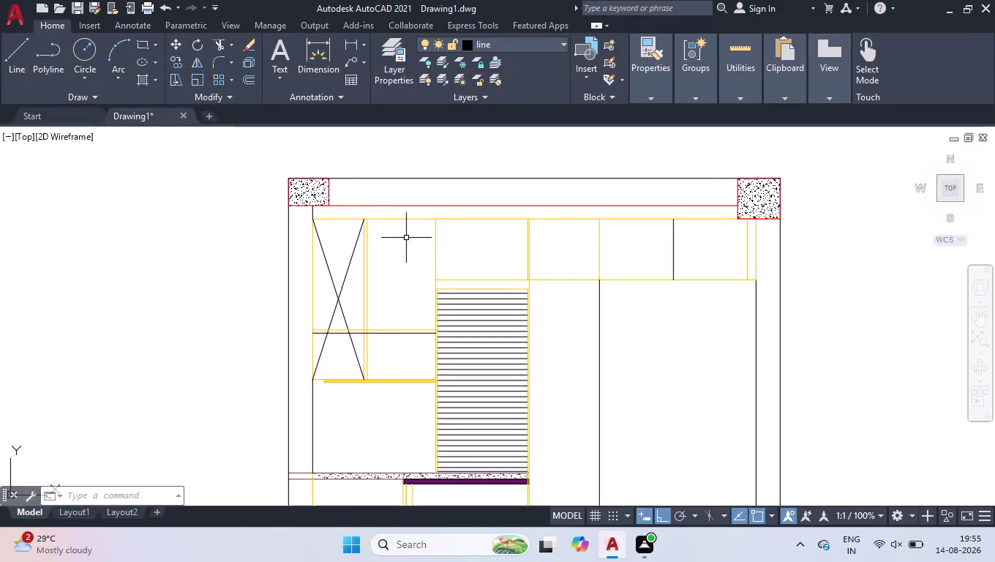
Draw the first diagonal from the bay's top-left corner to its bottom-right corner.
scroll(down, 3)
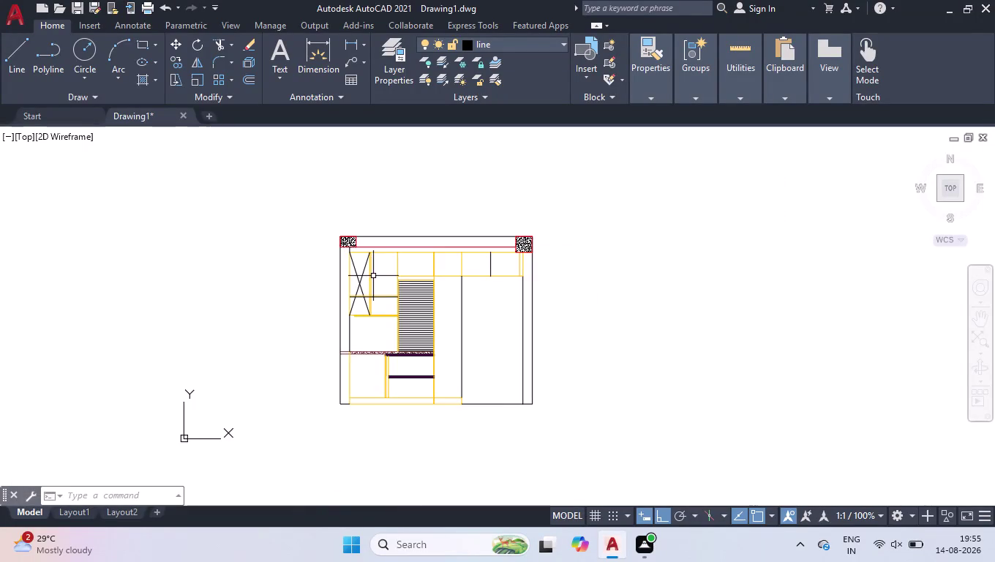
scroll(up, 3)
scroll(up, 3)
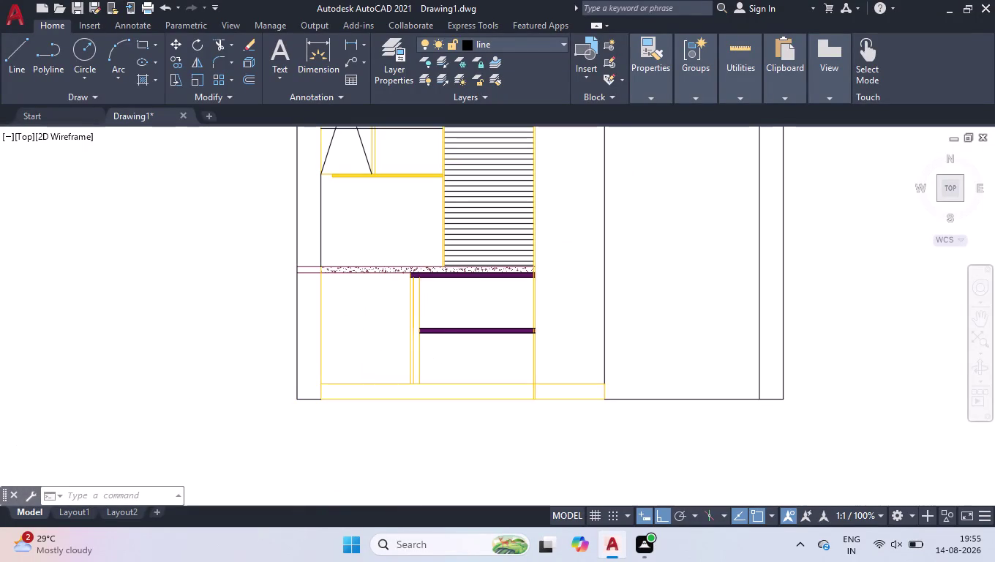
key(l)
key(Return)
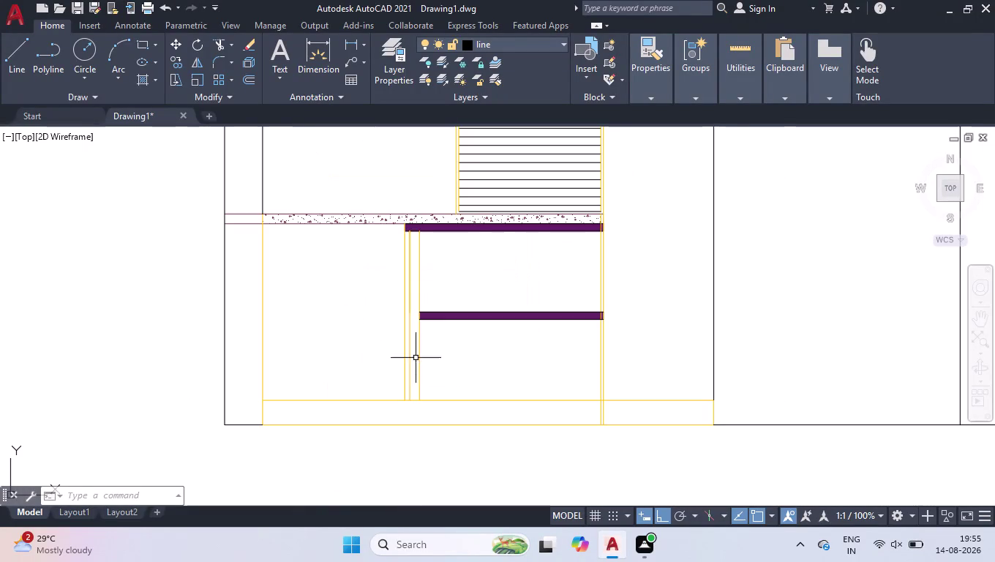
click(400, 397)
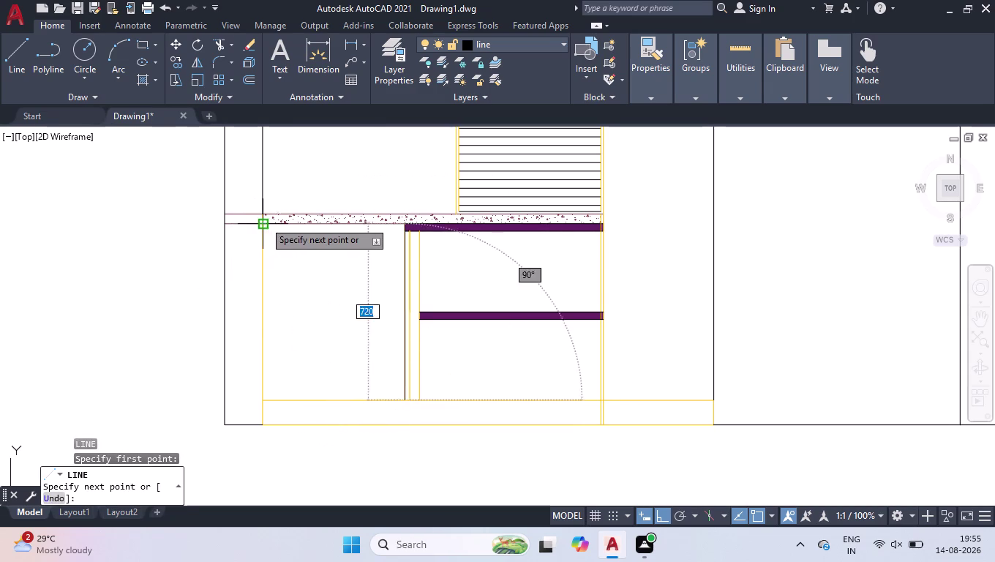
click(264, 221)
key(space)
Draw the second diagonal from the bay's bottom-left corner to its top-right corner.
key(space)
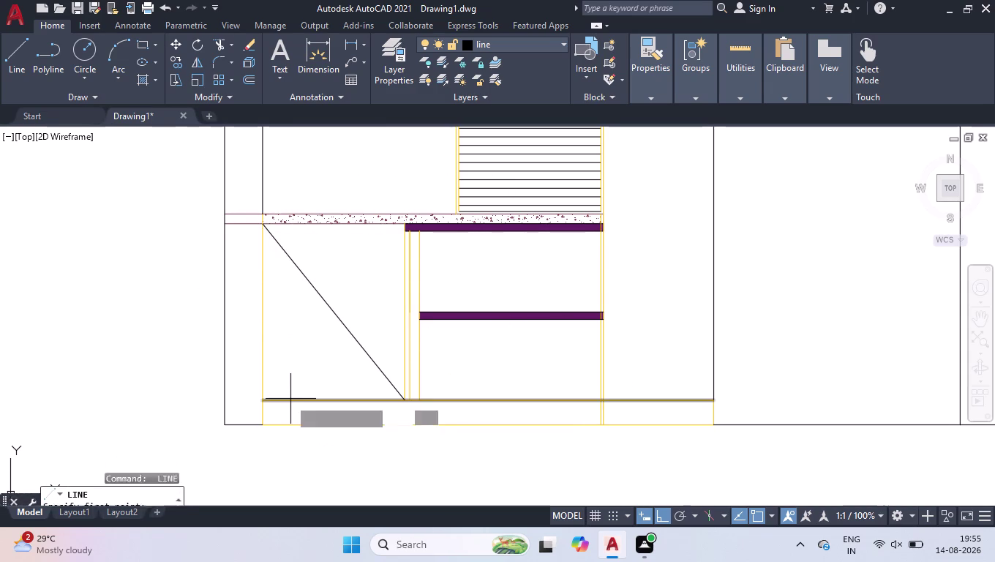
click(262, 396)
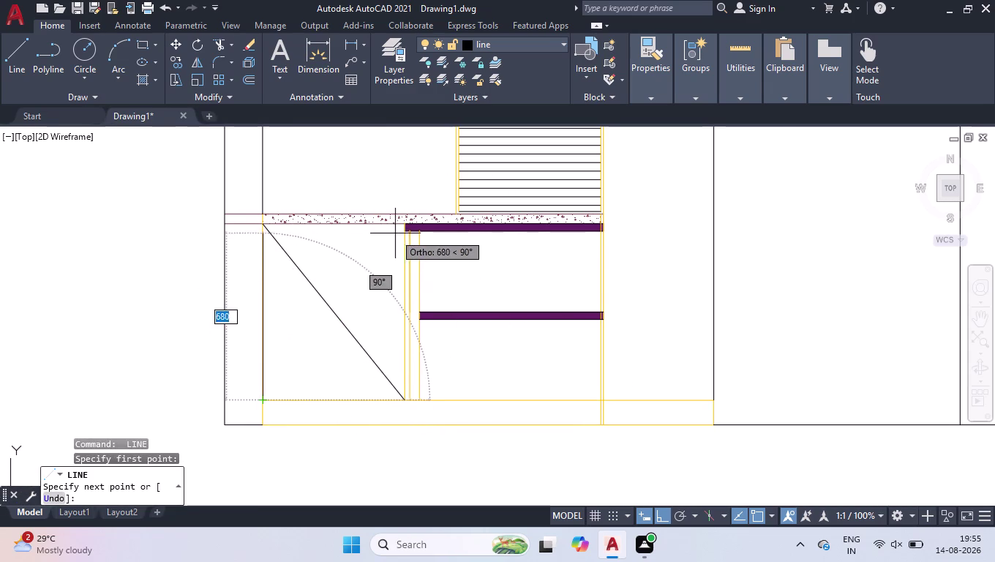
click(405, 224)
key(space)
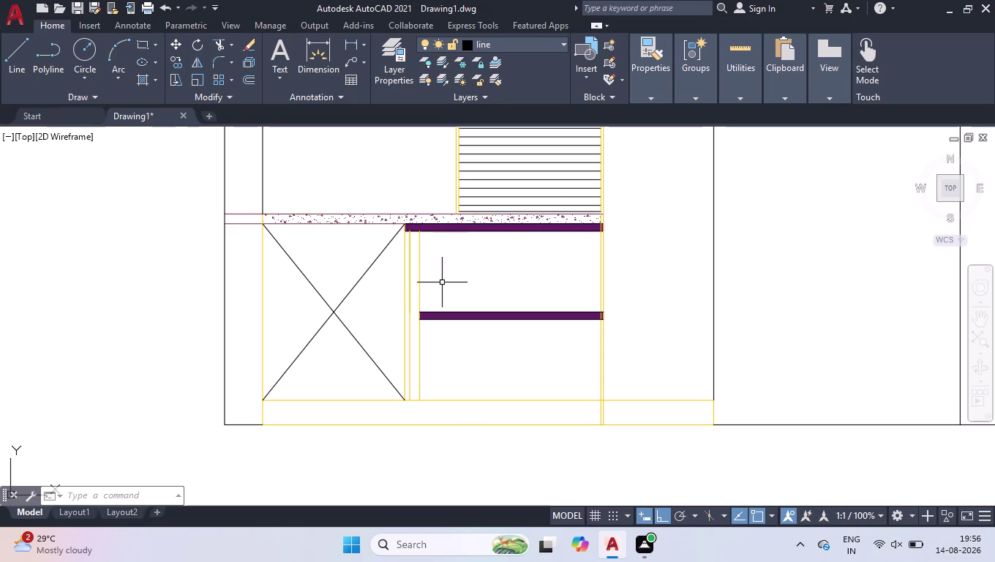
scroll(up, 3)
Start a LINE using the M2P midpoint-between-two-points snap.
scroll(up, 3)
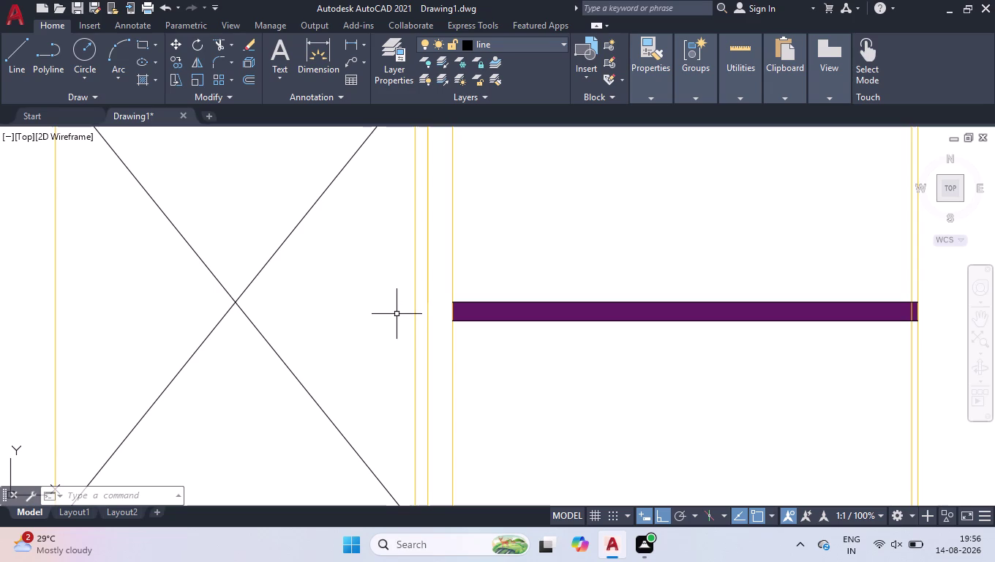
key(m)
text(2p)
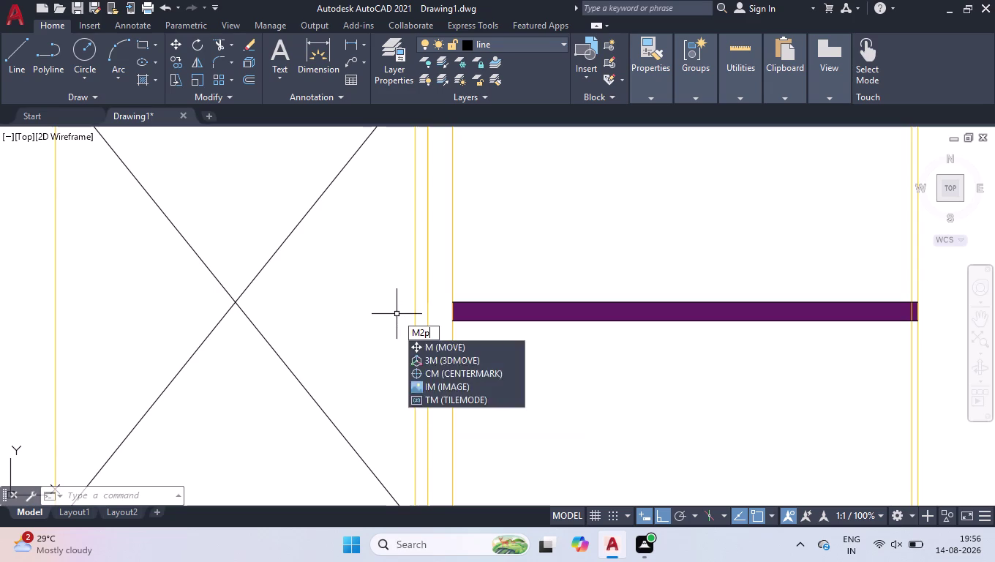
key(Return)
key(l)
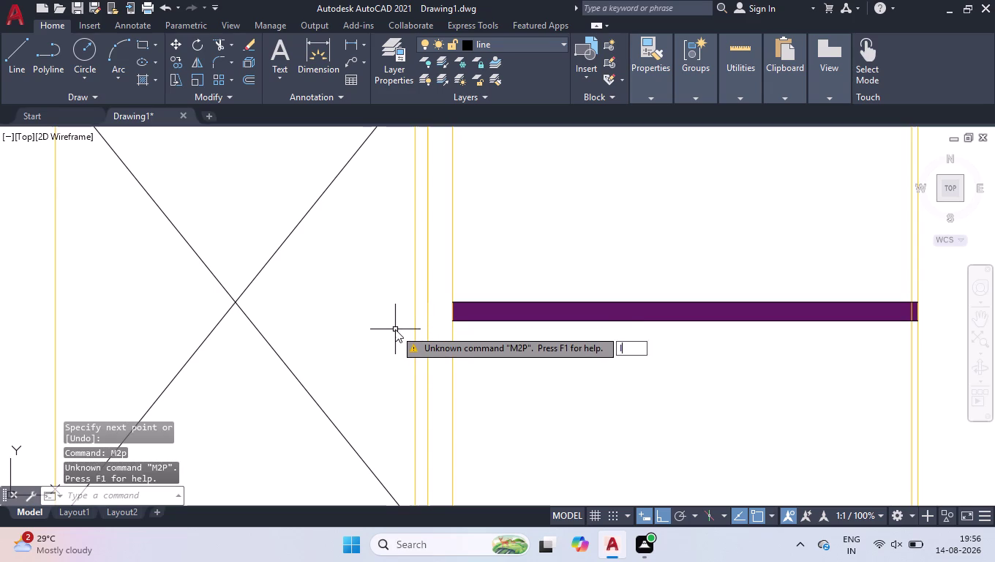
key(Return)
text(m2)
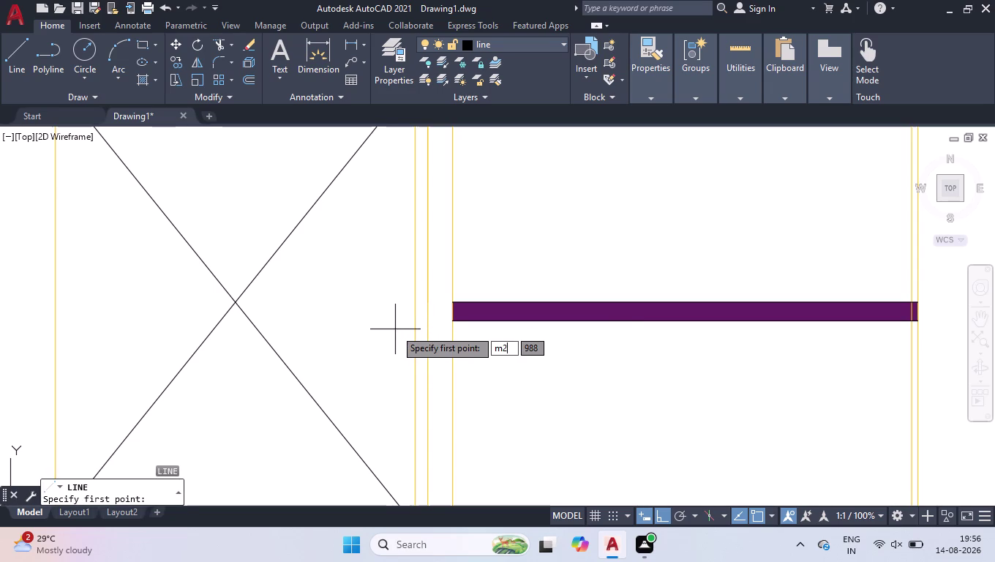
text(p)
key(Return)
Take the midpoint of the bay's left corners and draw horizontally to its right side.
scroll(down, 3)
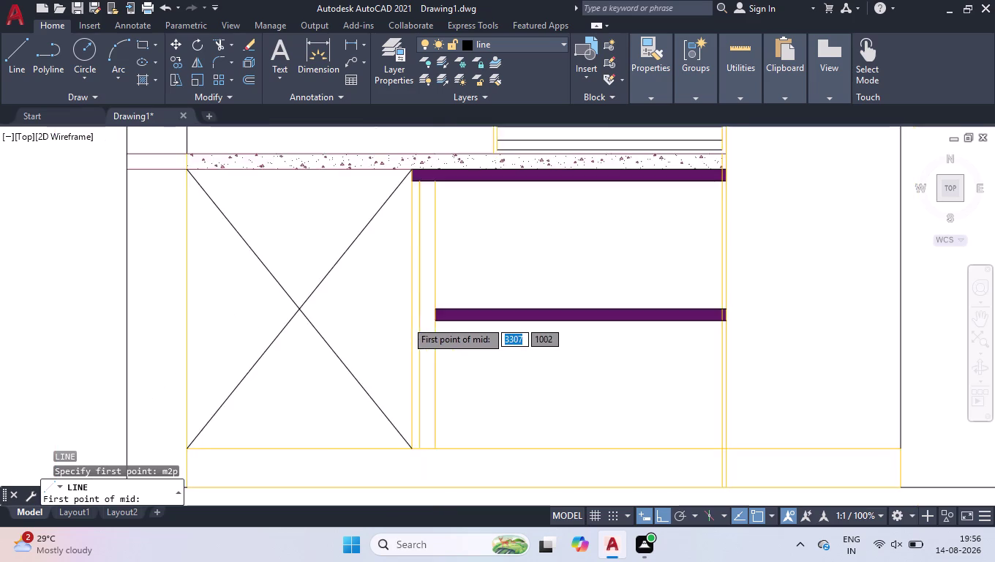
click(268, 225)
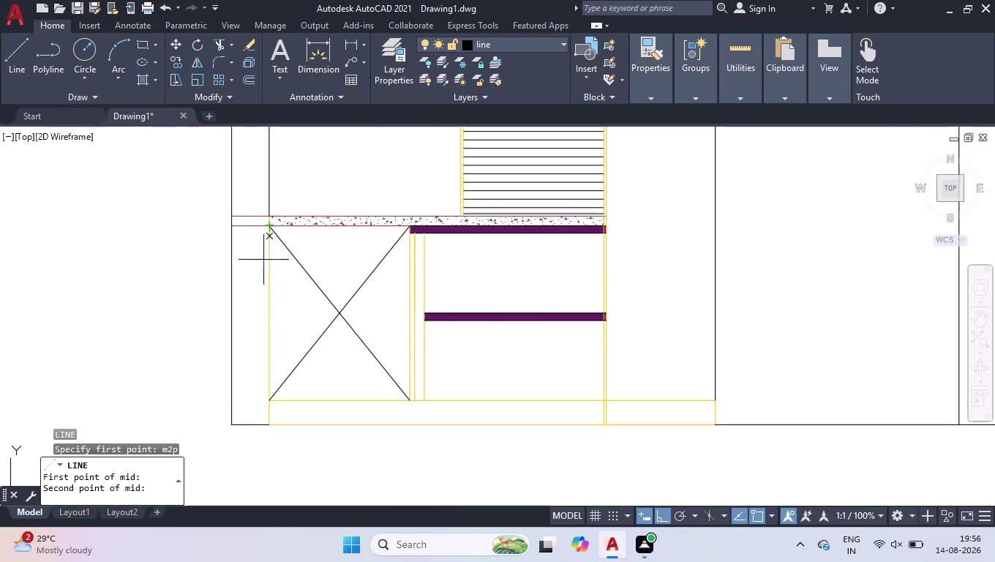
click(266, 399)
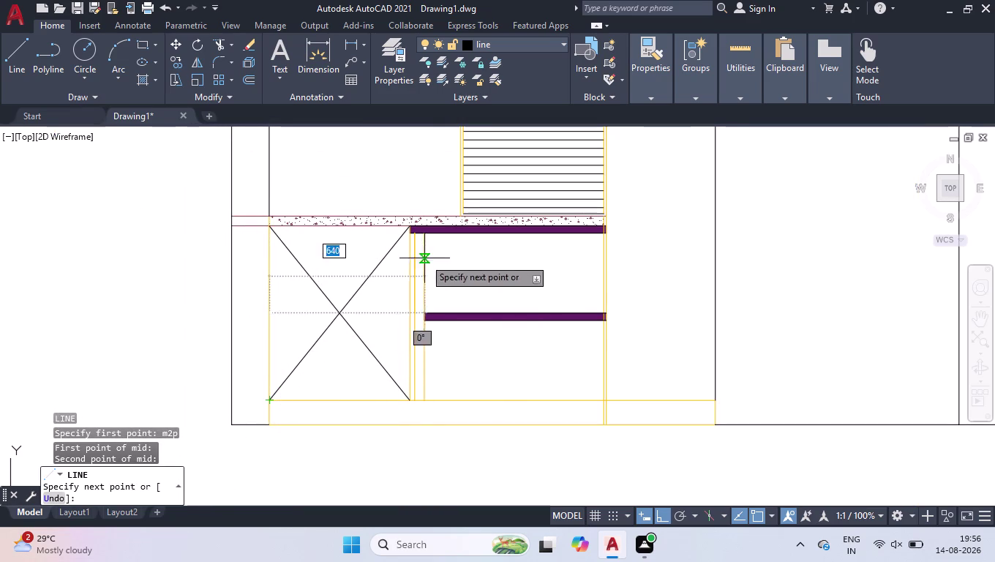
click(405, 313)
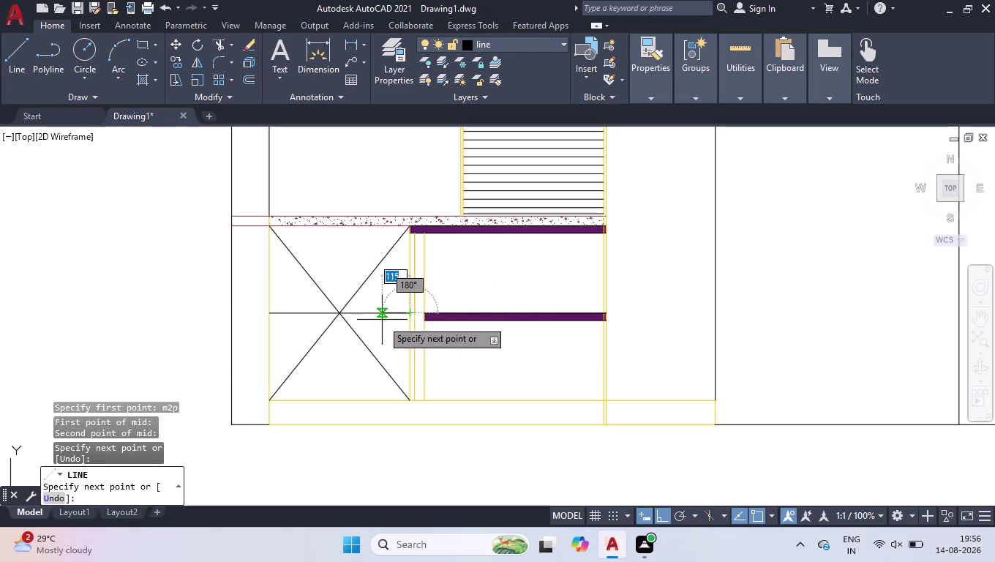
key(space)
scroll(up, 3)
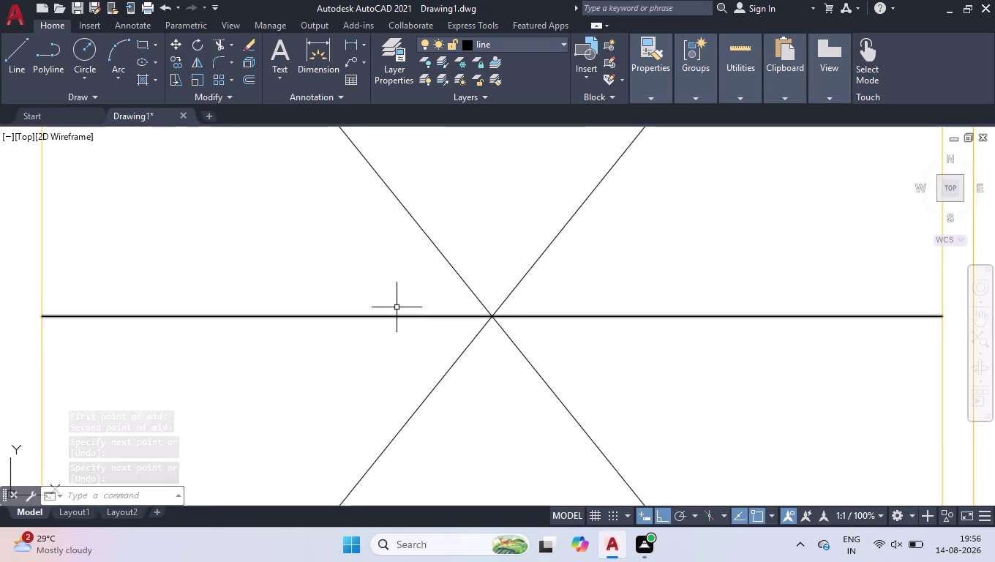
Select the horizontal line and shift it up 10 units.
click(403, 294)
click(350, 357)
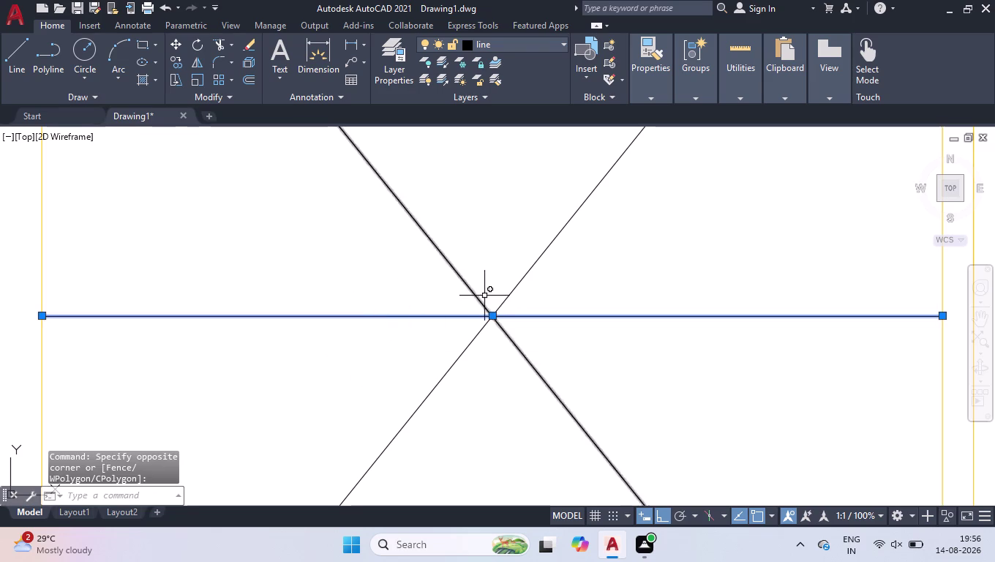
click(490, 314)
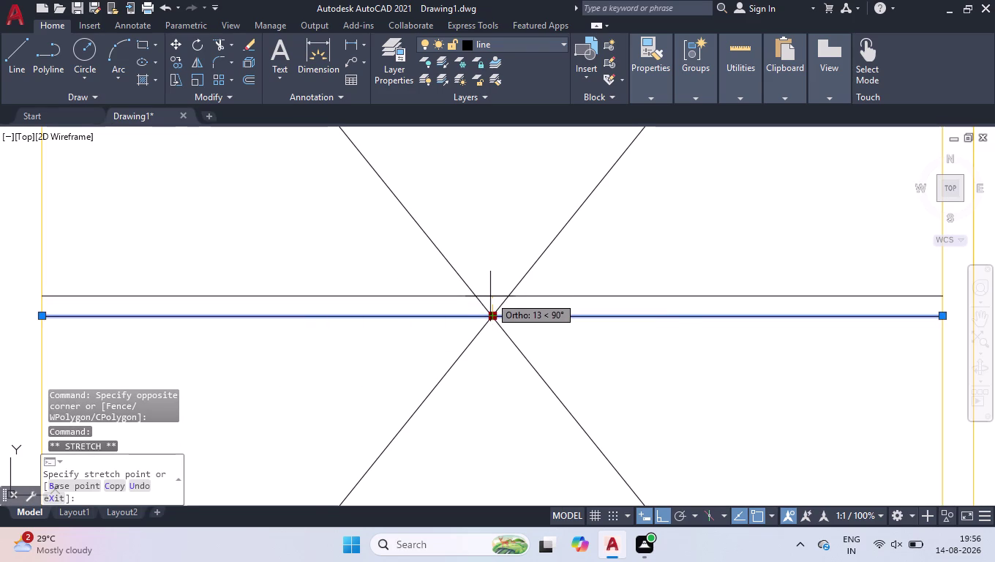
text(10)
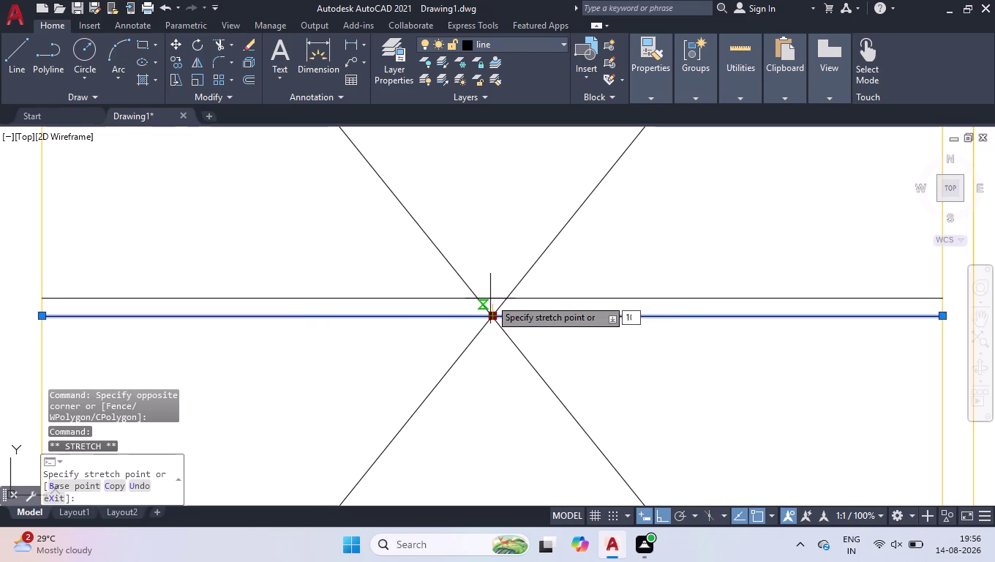
key(Return)
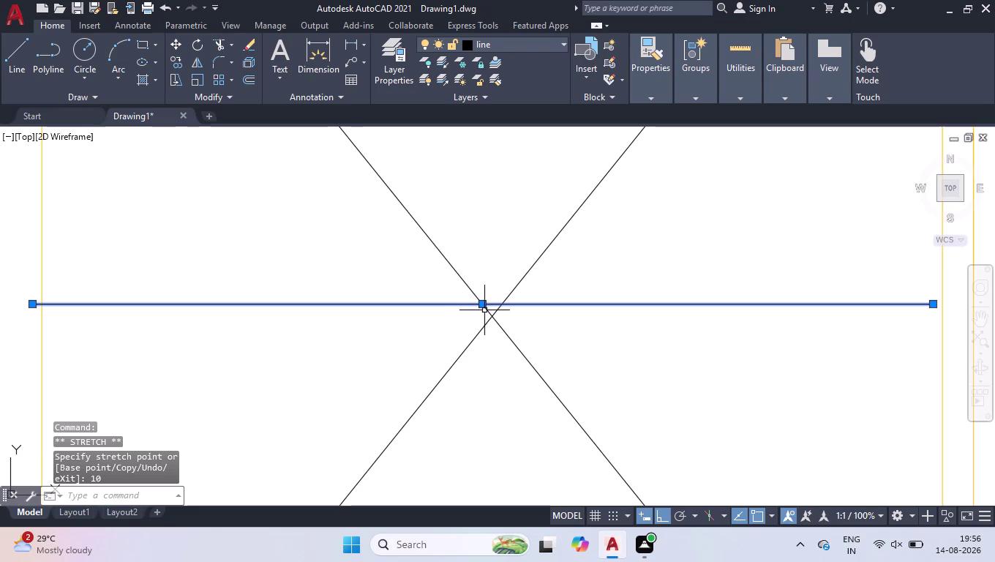
Grip-stretch the line's left end back to the bay edge.
scroll(up, 3)
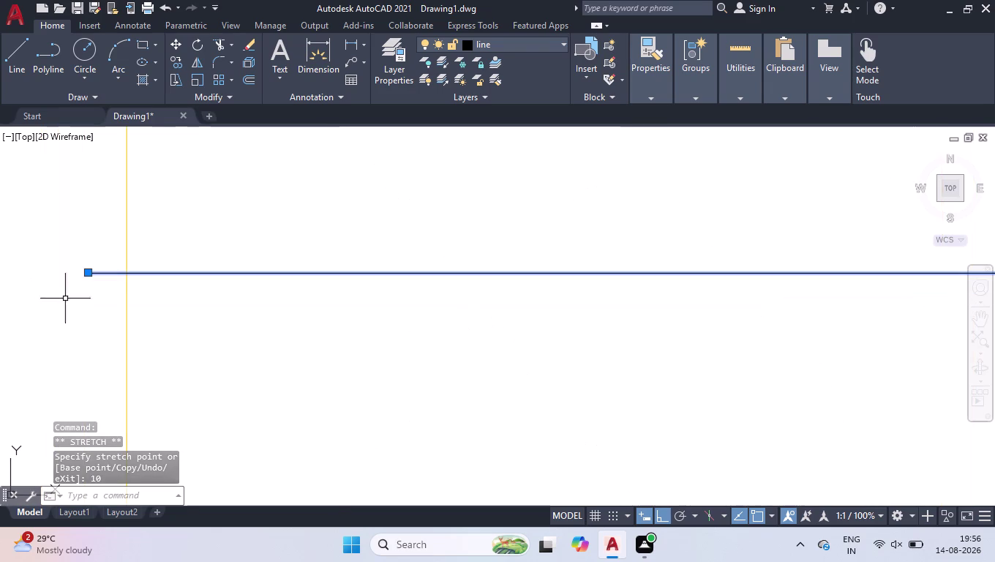
click(87, 271)
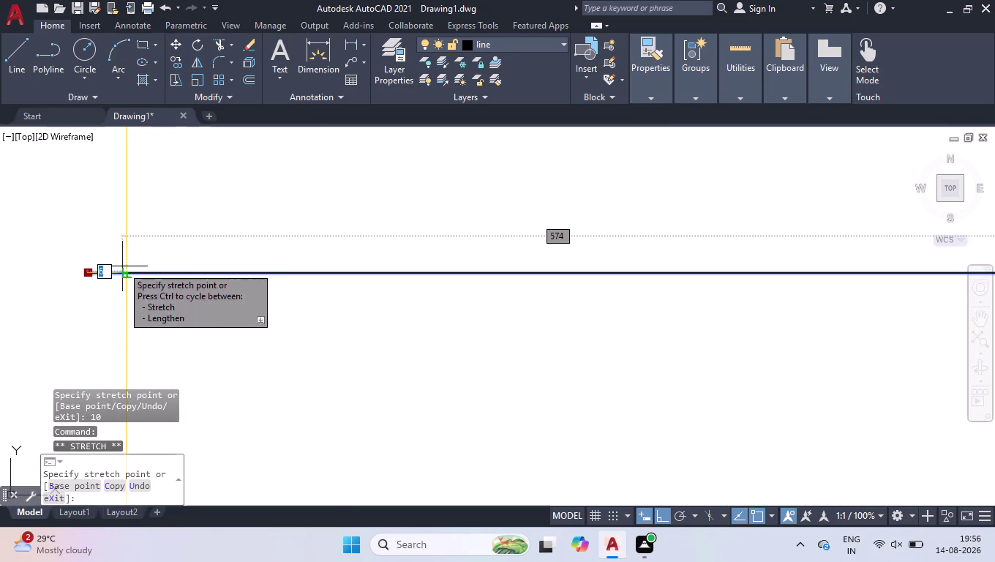
click(123, 270)
scroll(down, 3)
scroll(down, 3)
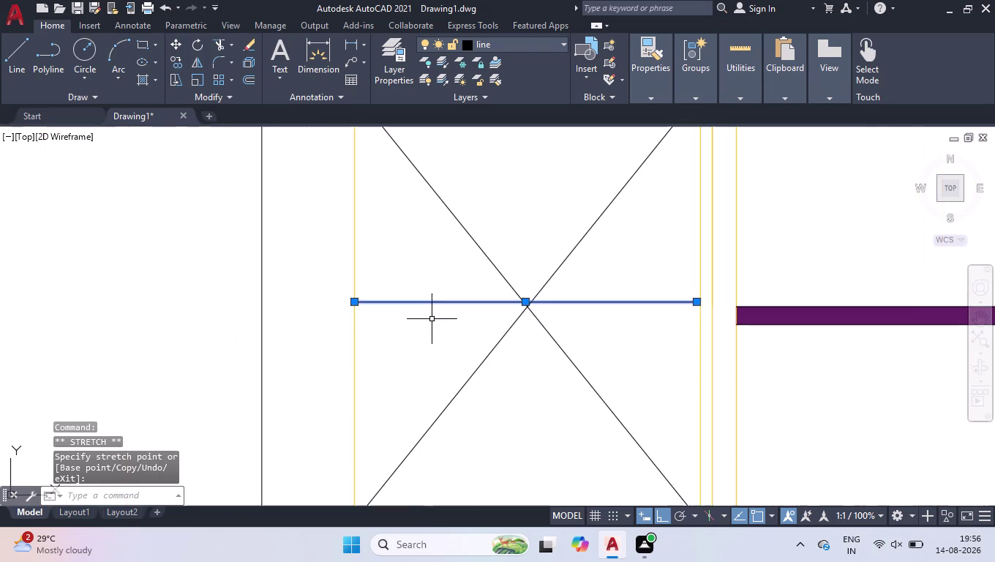
Grip-stretch the line's right end onto the yellow wall line.
scroll(up, 3)
scroll(up, 3)
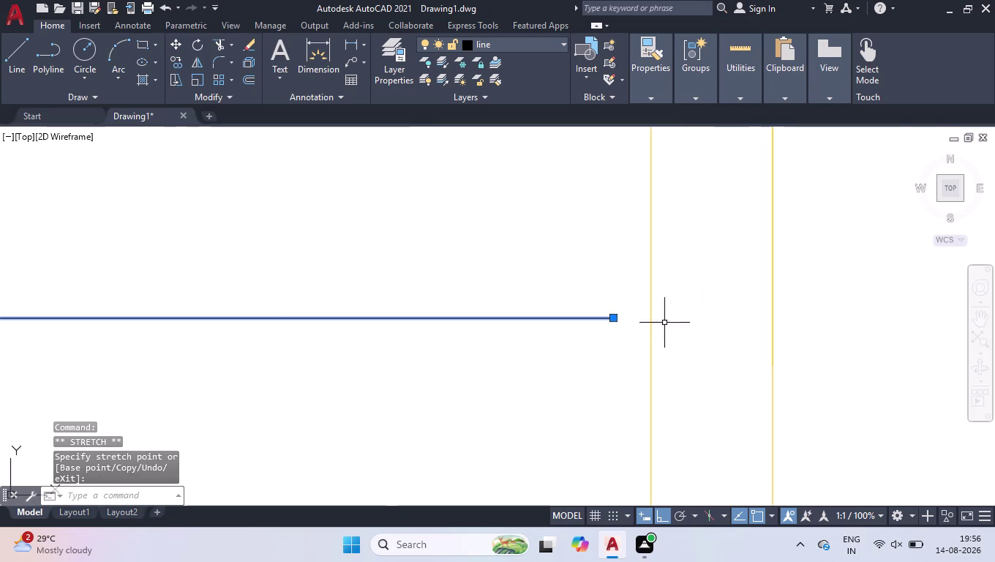
scroll(up, 3)
scroll(up, 3)
click(474, 349)
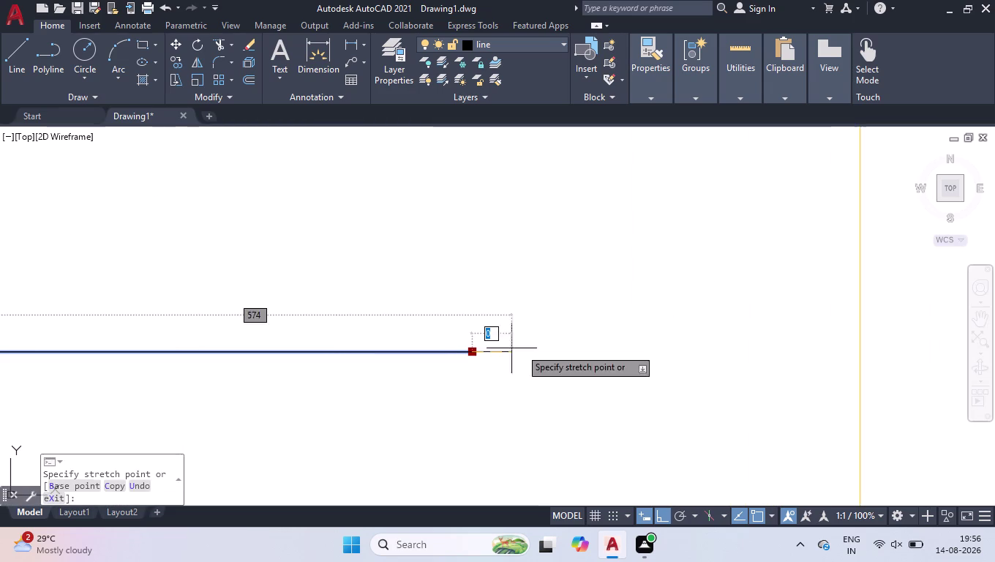
click(861, 352)
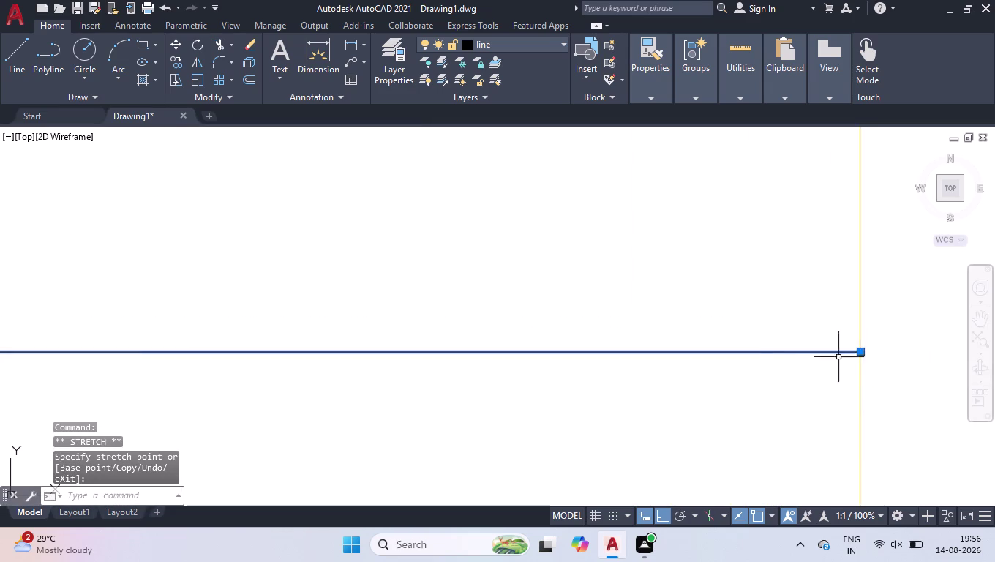
scroll(down, 3)
scroll(down, 3)
scroll(down, 3)
scroll(down, 3)
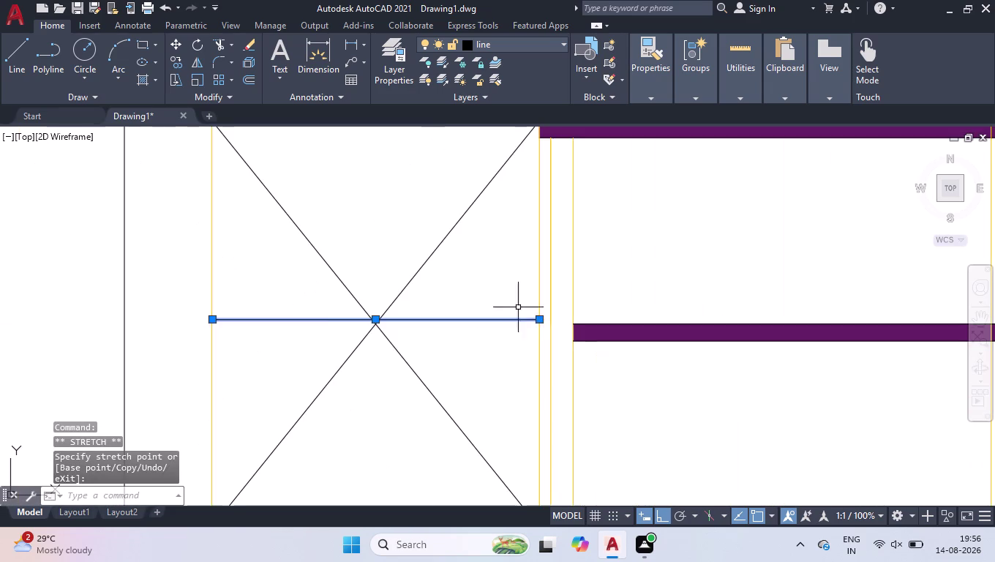
scroll(up, 3)
Offset the horizontal line 20 units below itself.
text(off)
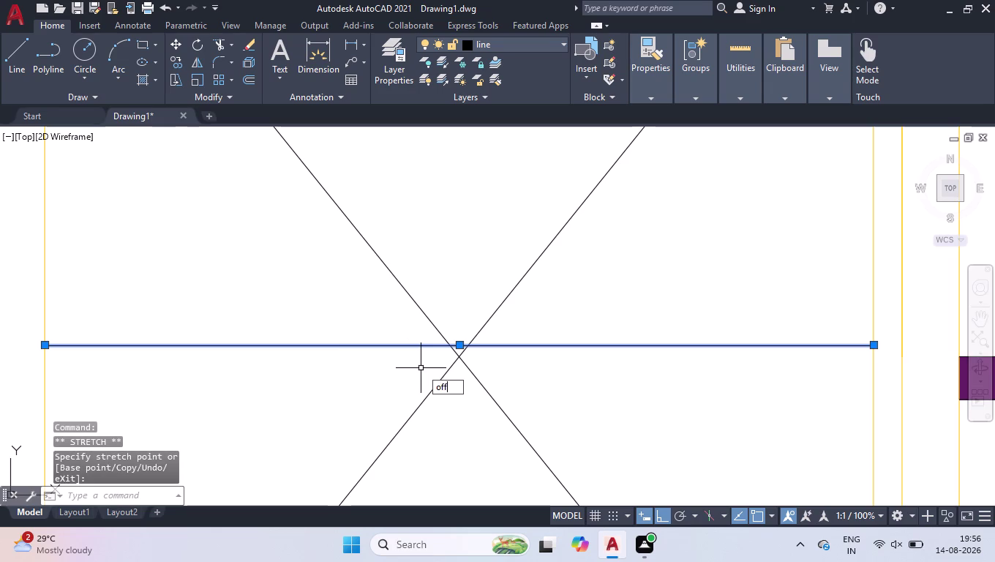
key(Return)
text(20)
key(Return)
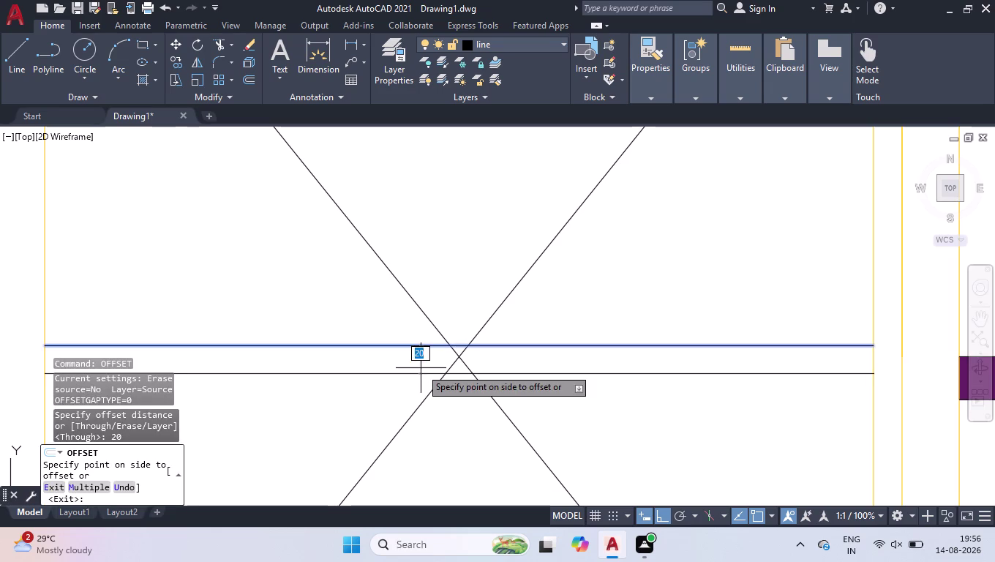
click(420, 370)
key(space)
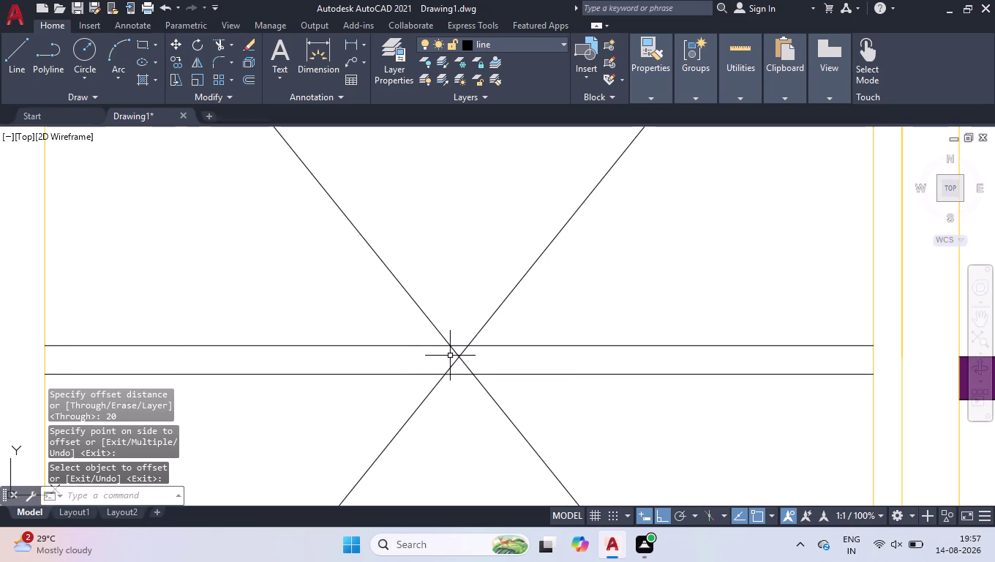
scroll(up, 3)
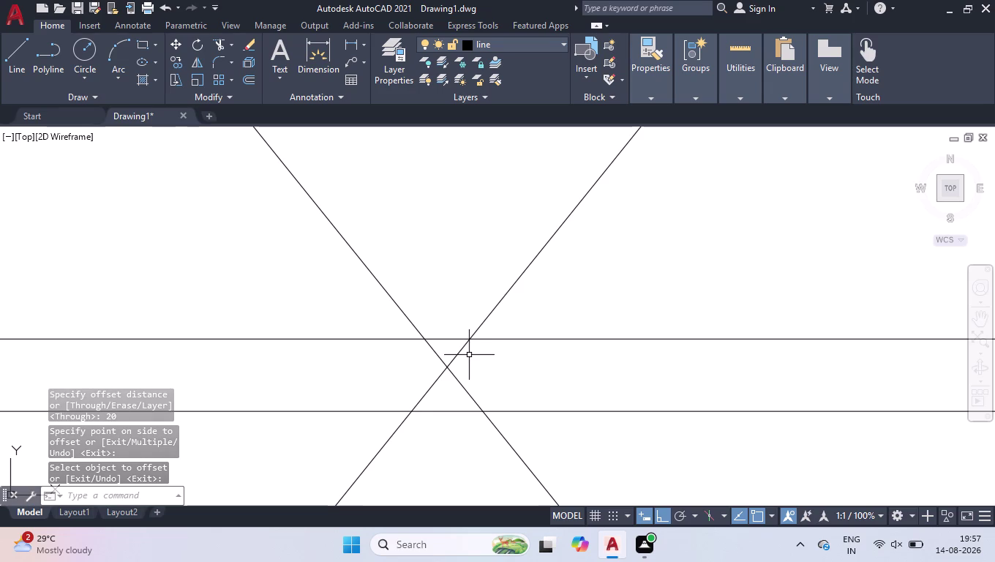
Run a 10-unit offset on the upper horizontal line, then end the command.
text(off)
key(Return)
text(1)
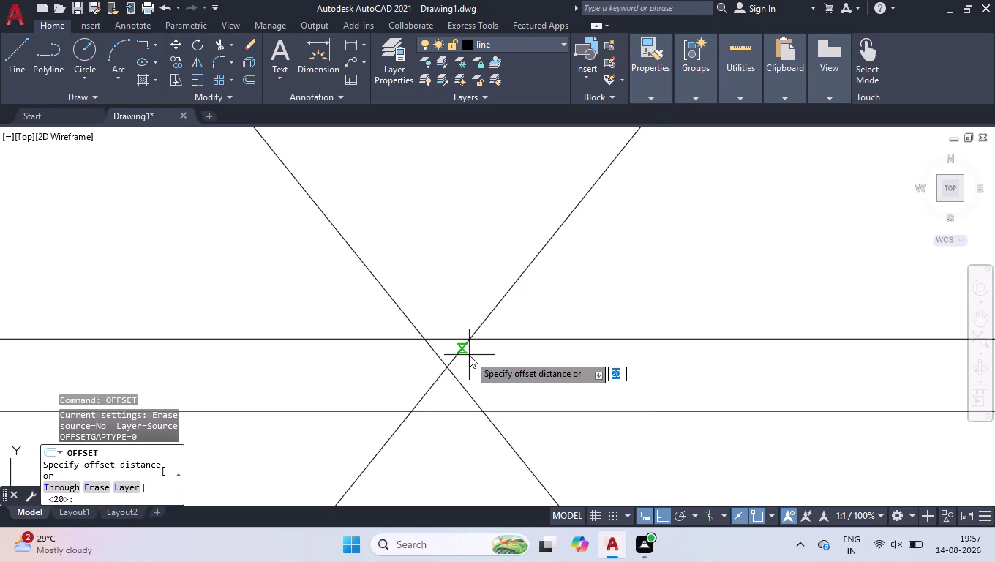
text(0)
key(Return)
click(489, 340)
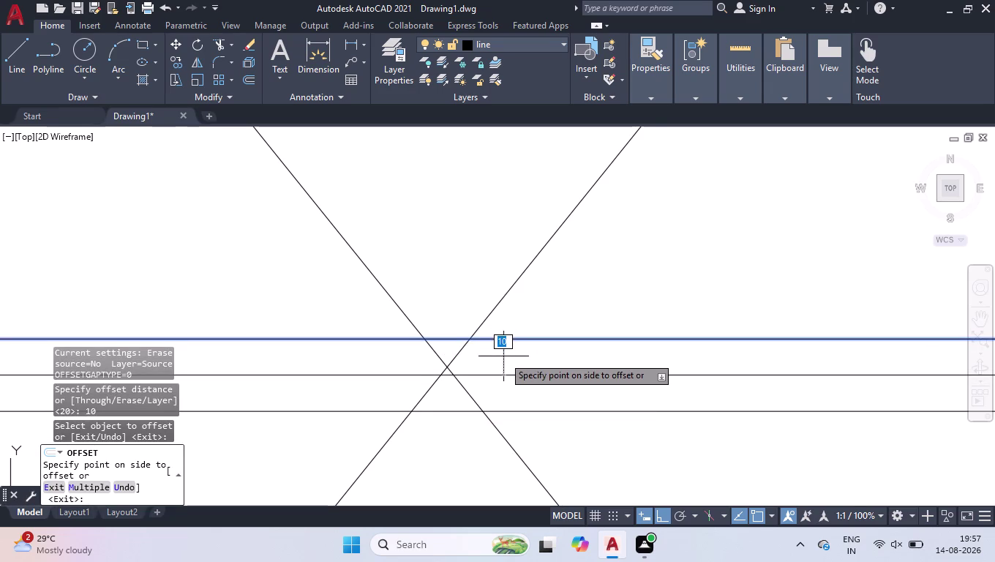
key(space)
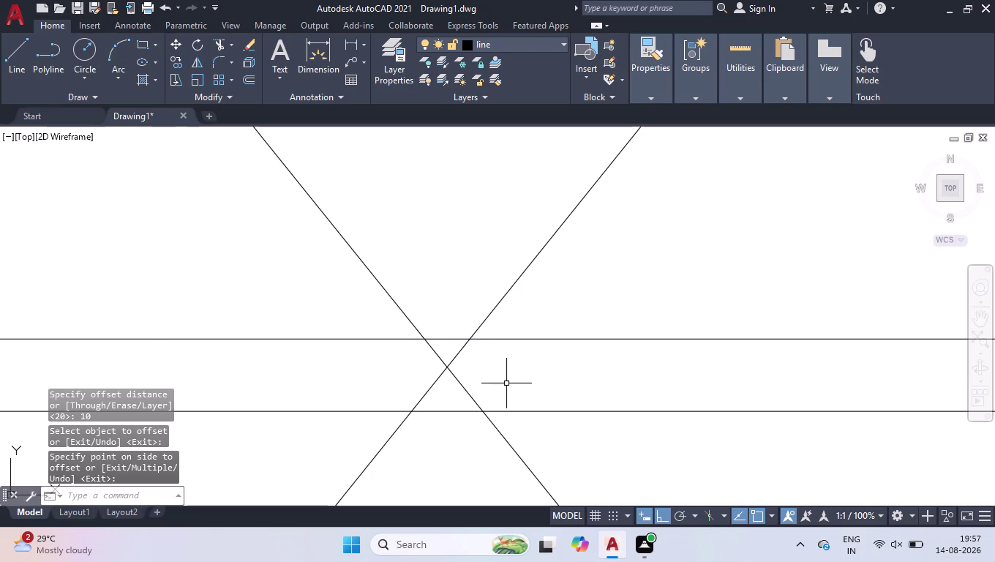
scroll(down, 3)
scroll(down, 3)
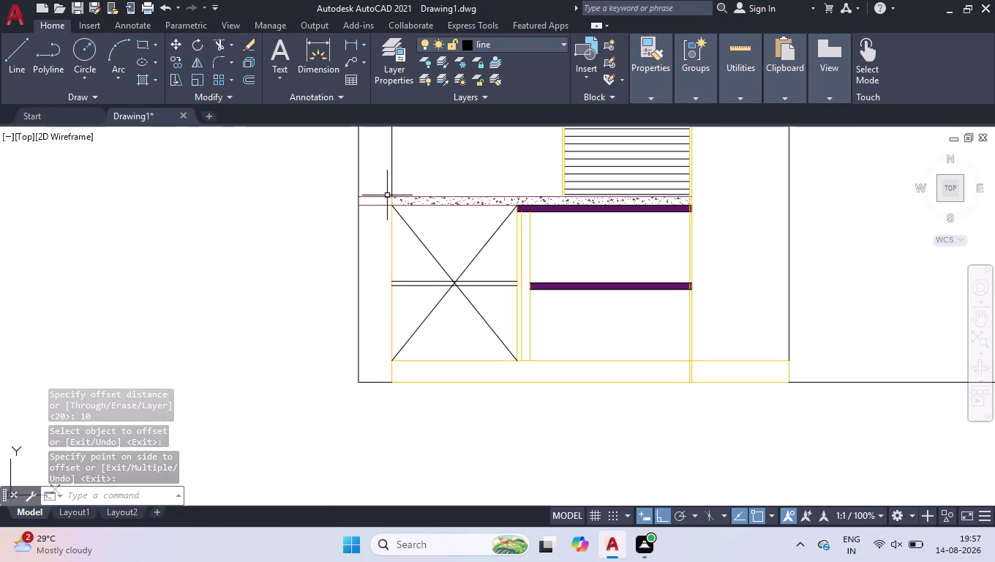
scroll(up, 3)
scroll(up, 3)
Make the slab-edge vertical line Color 15 in the Properties palette.
scroll(up, 3)
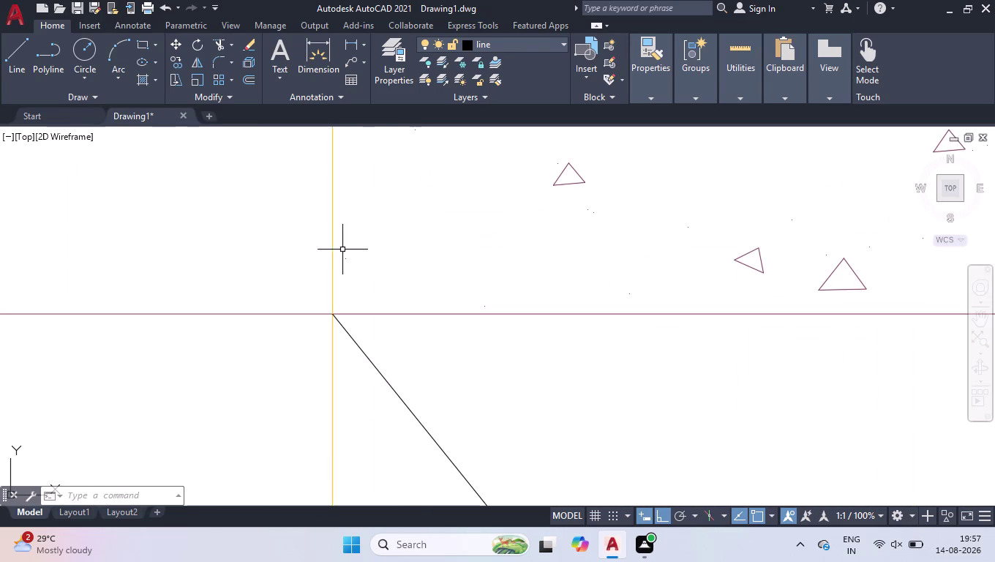
click(333, 245)
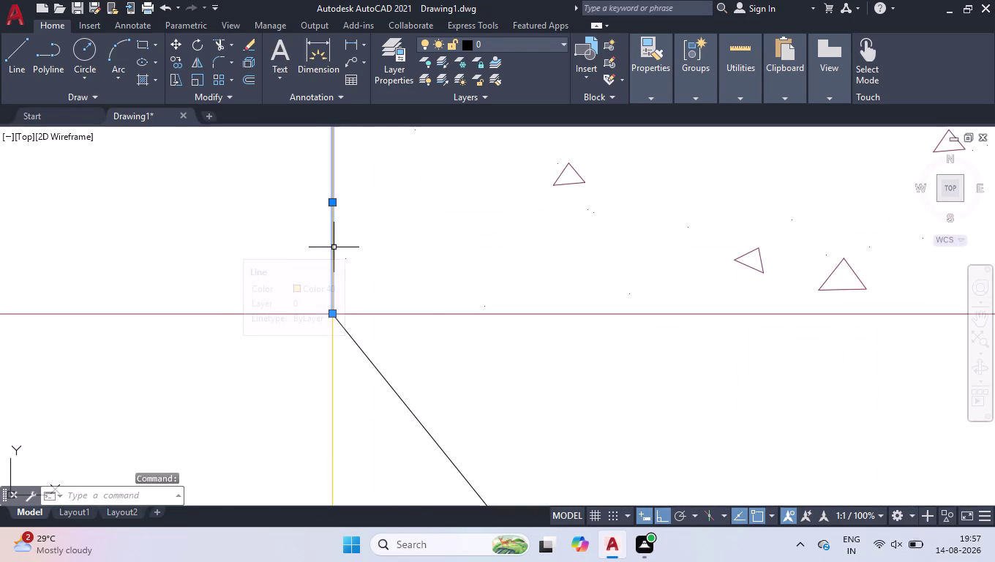
key(ctrl+1)
click(135, 215)
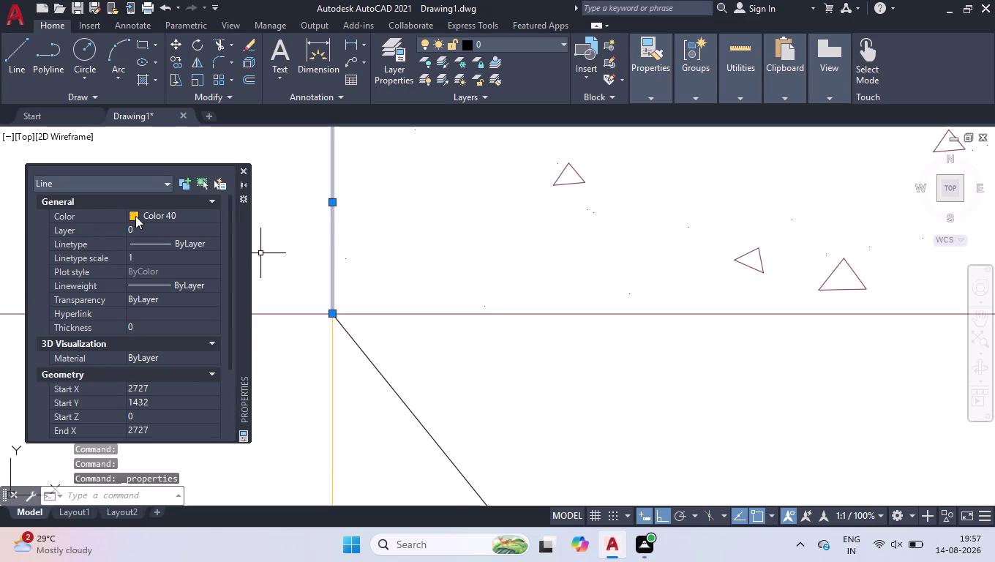
click(147, 213)
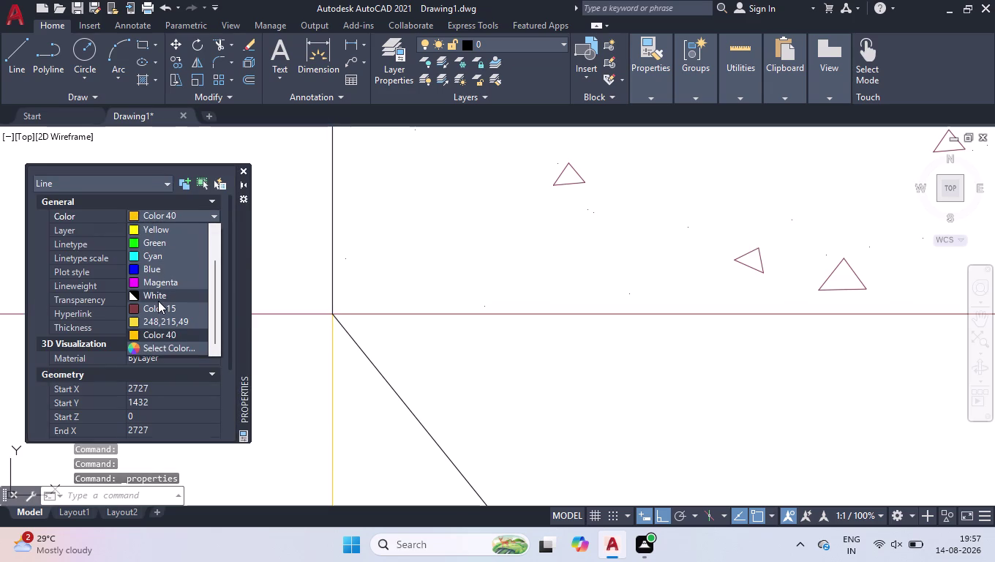
click(158, 303)
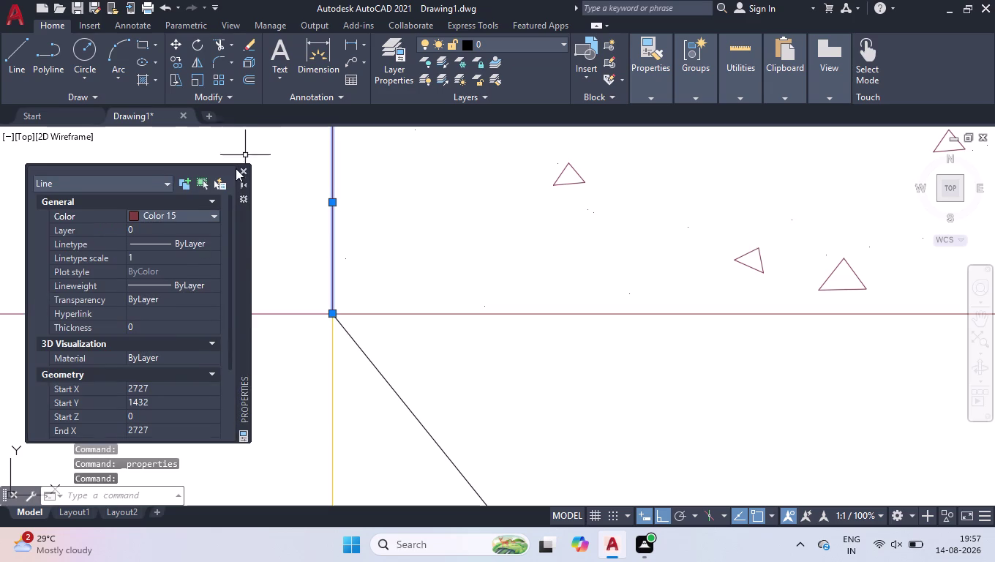
click(248, 168)
Start a new LINE command and cancel it.
scroll(down, 3)
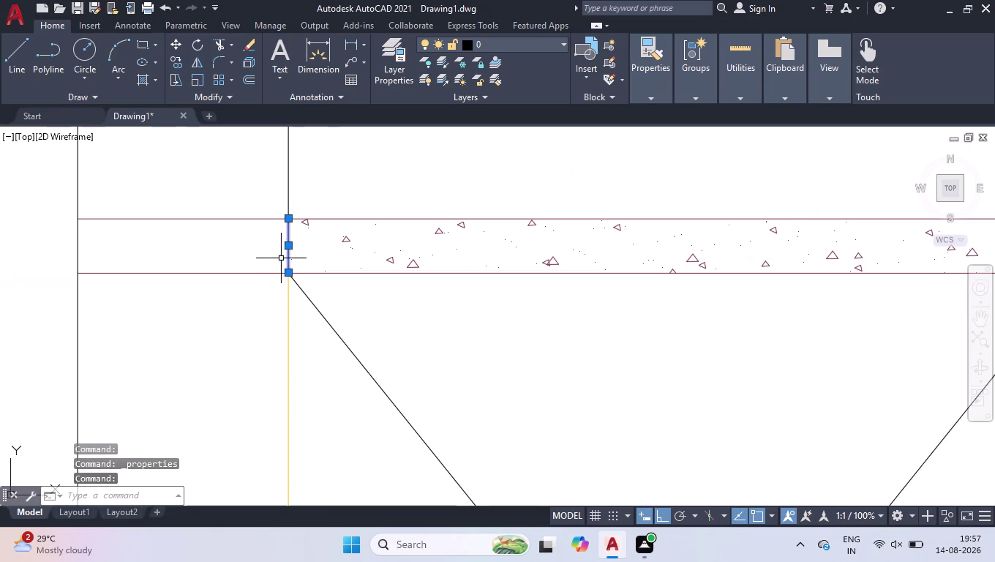
key(l)
key(Return)
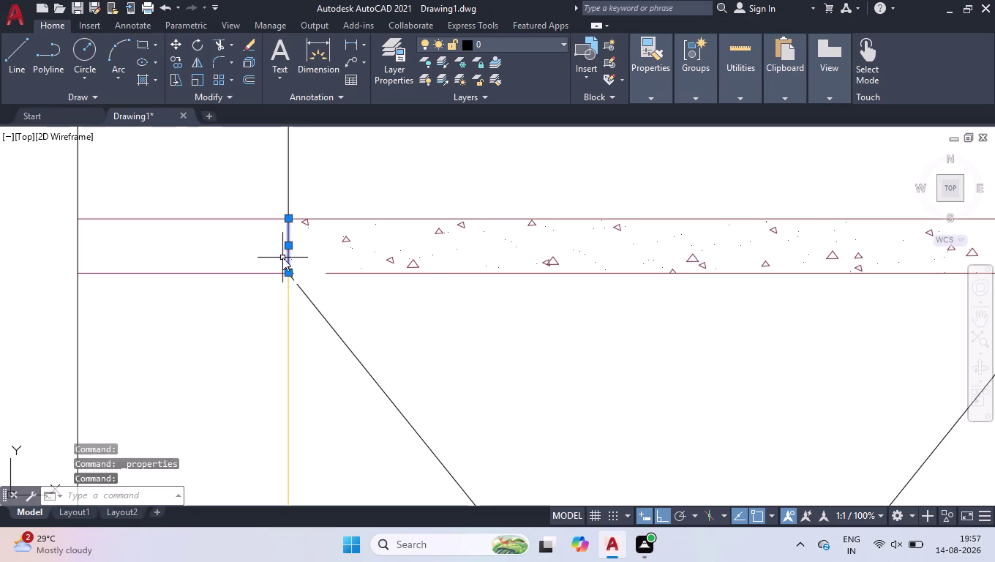
key(space)
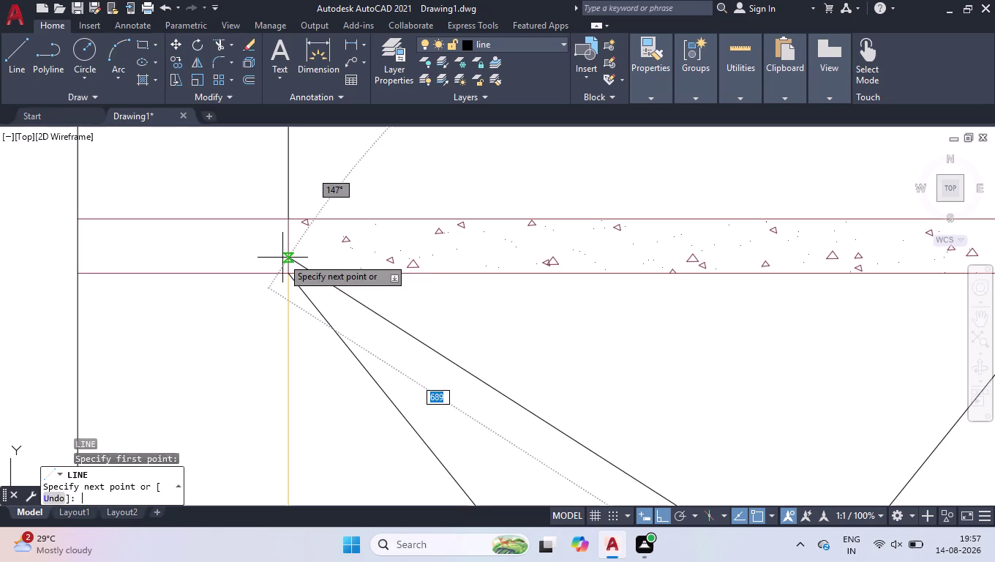
key(space)
Launch the Hatch tool and expand its full pattern gallery.
scroll(down, 3)
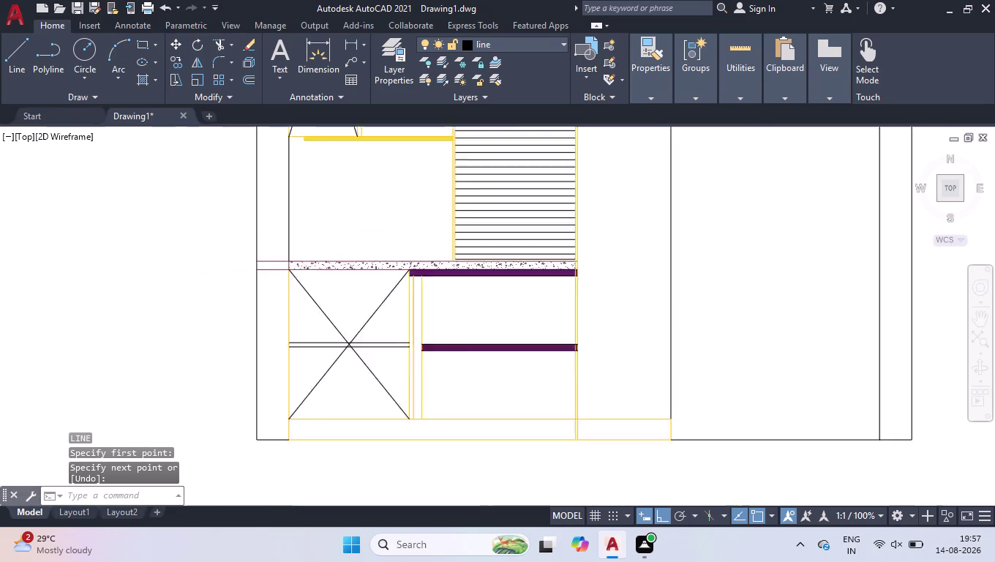
scroll(down, 3)
scroll(down, 3)
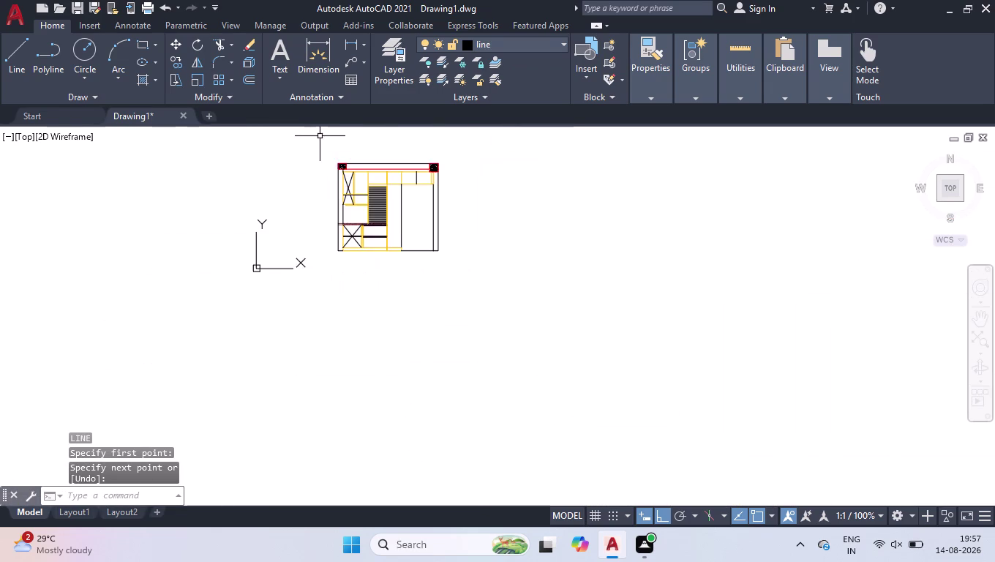
scroll(up, 3)
scroll(up, 3)
scroll(up, 3)
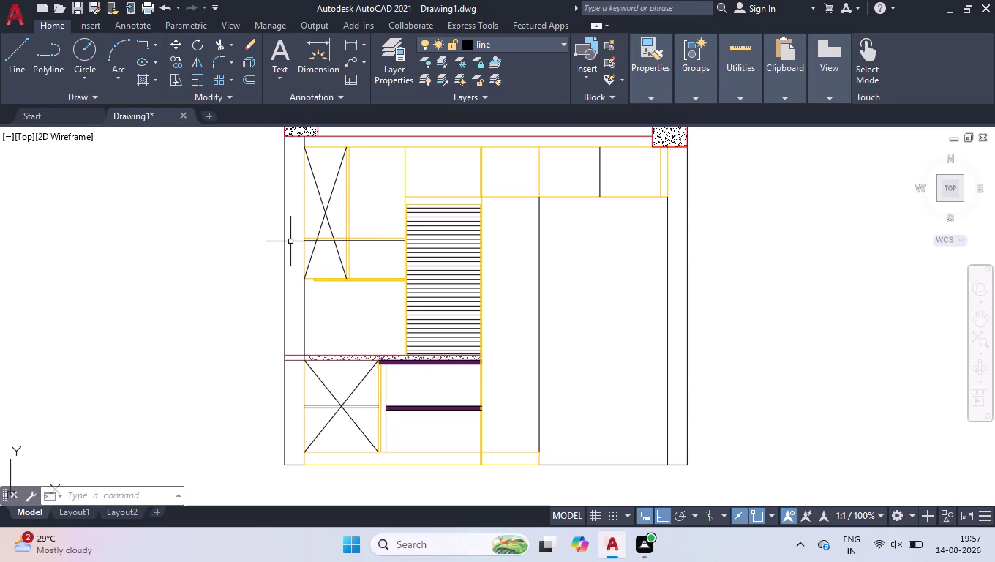
click(141, 82)
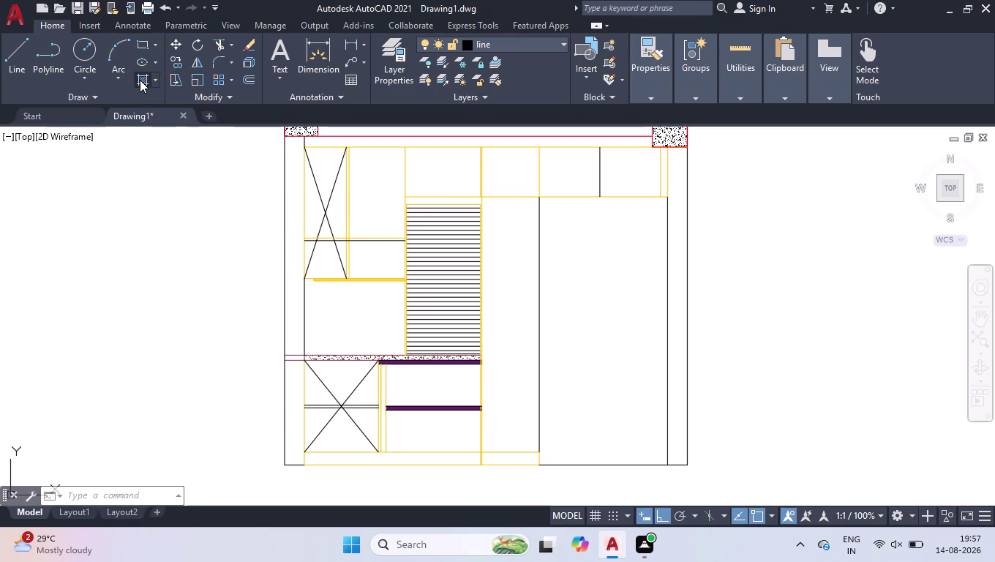
click(333, 85)
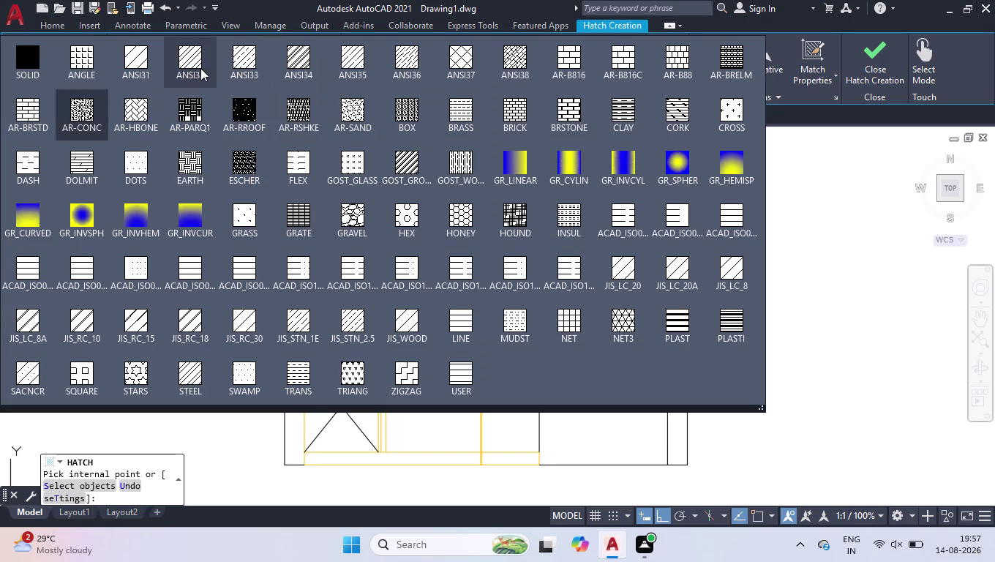
Choose the diagonal line pattern and hatch the left wall's sections.
click(194, 60)
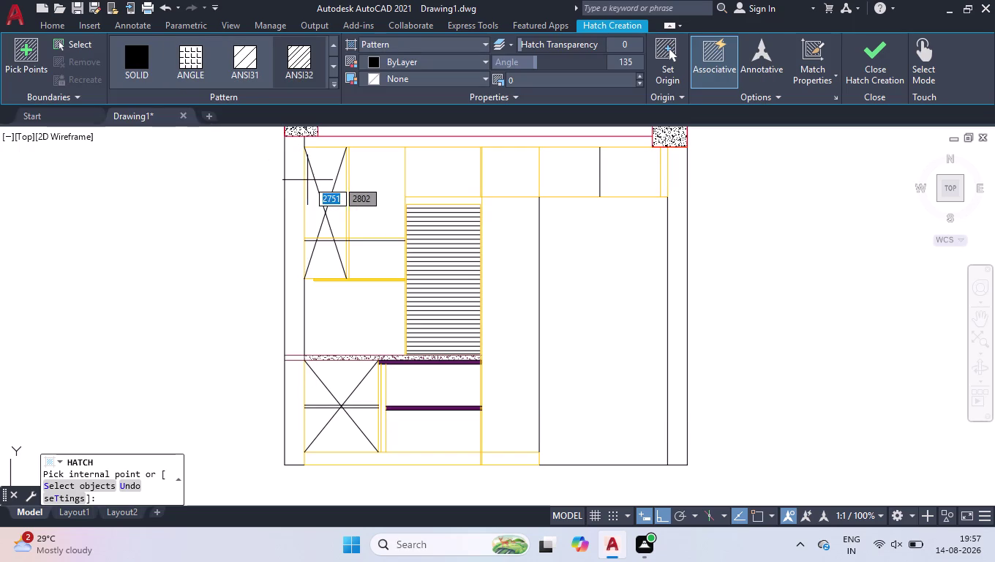
click(297, 176)
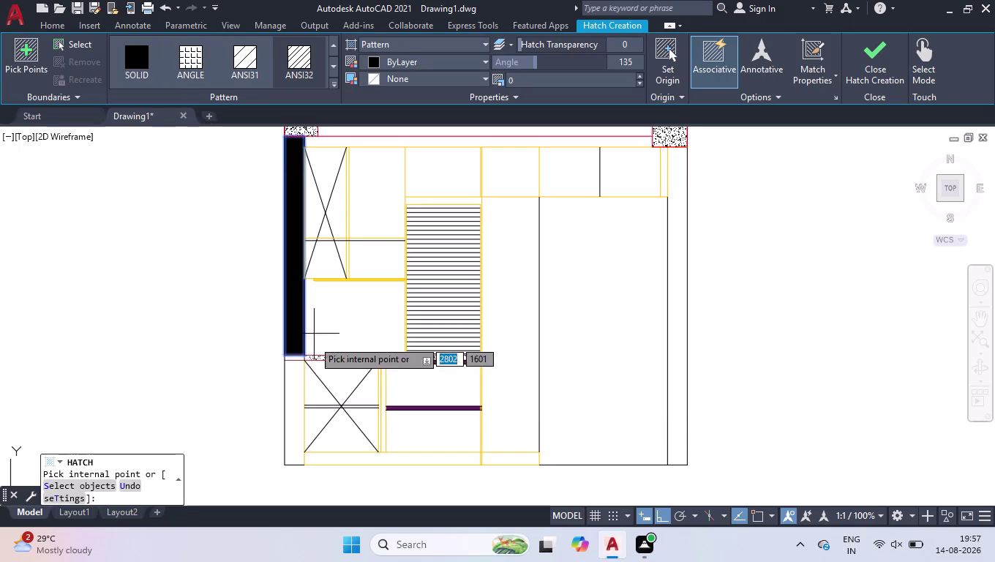
scroll(up, 3)
click(261, 287)
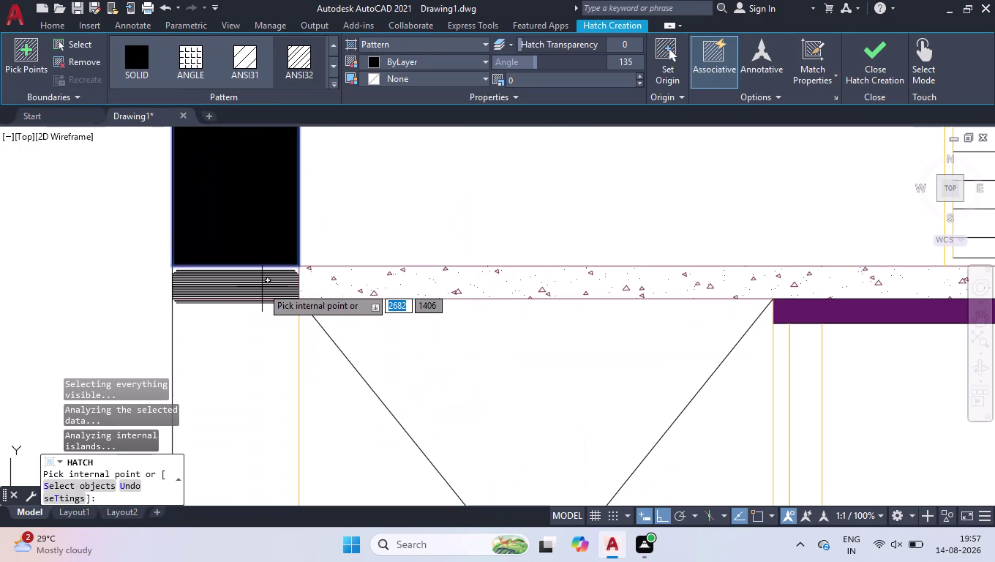
click(260, 336)
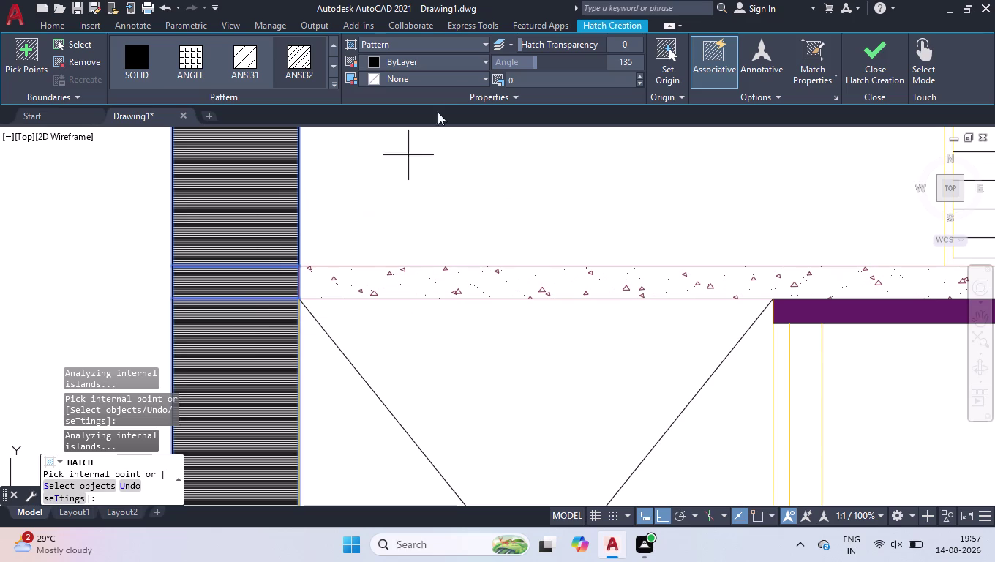
Set the hatch angle to 72 and the scale to 5.
drag(525, 64, 491, 62)
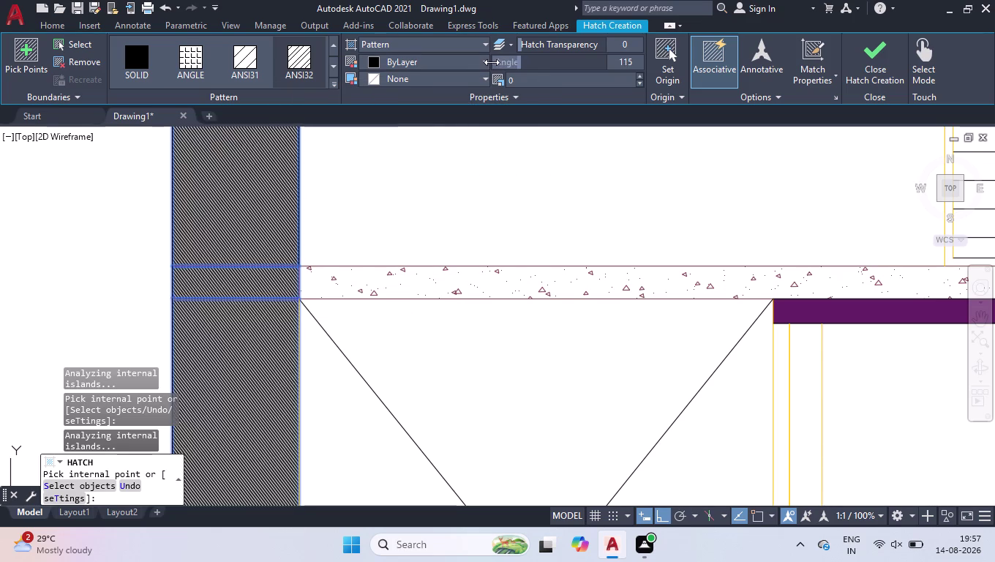
drag(491, 62, 490, 63)
scroll(up, 3)
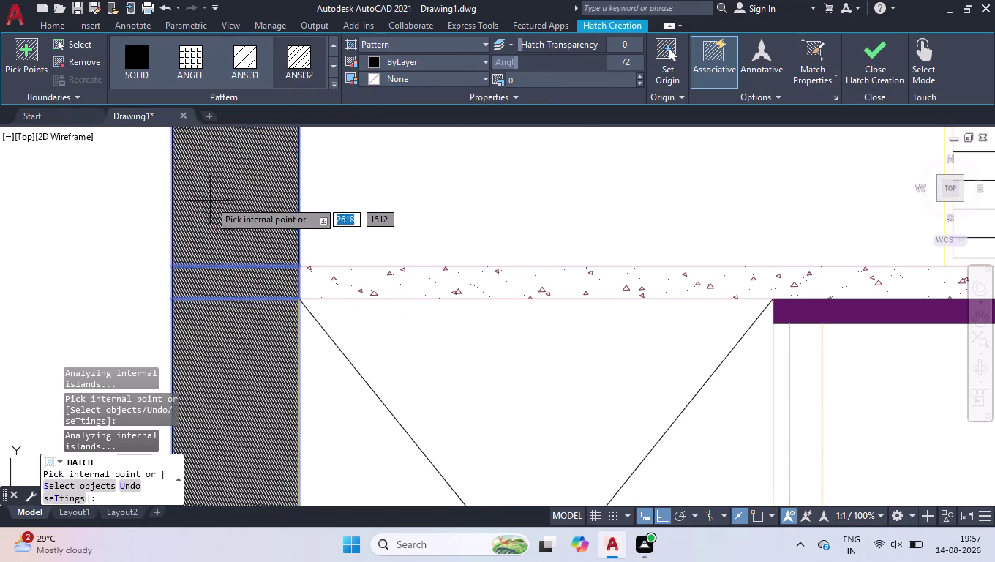
scroll(up, 3)
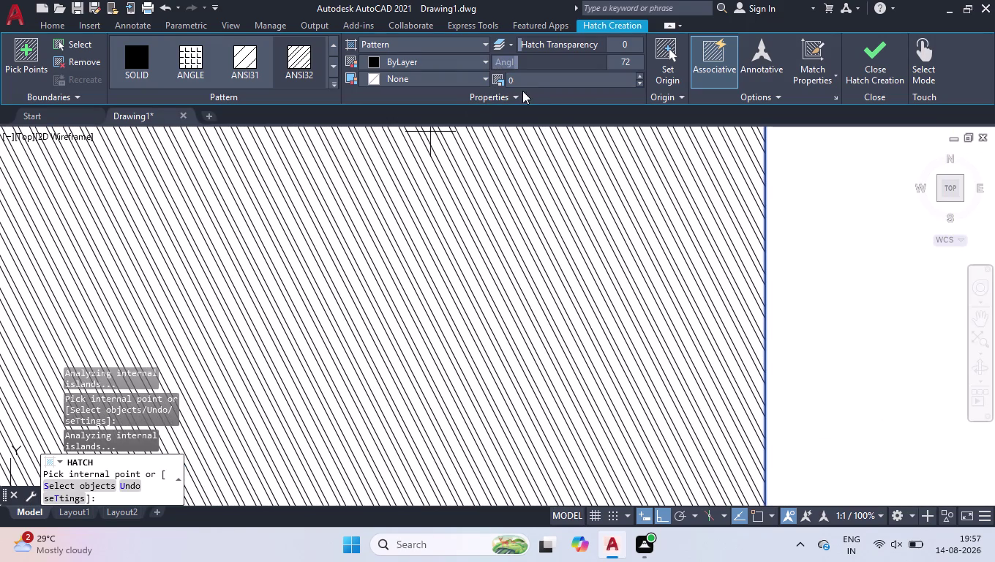
click(525, 83)
key(5)
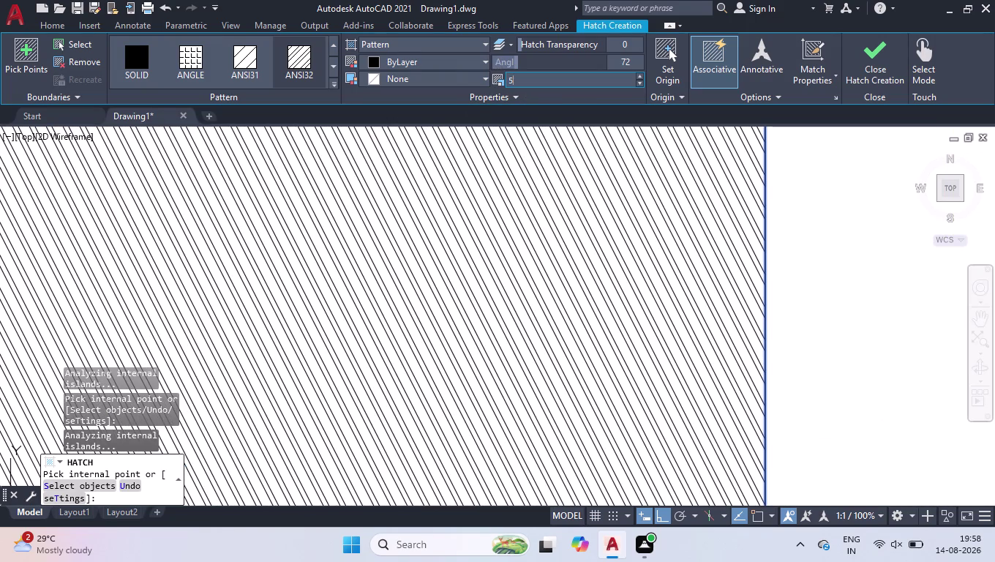
key(Return)
Add the right-hand wall to the hatch and finish it.
scroll(down, 3)
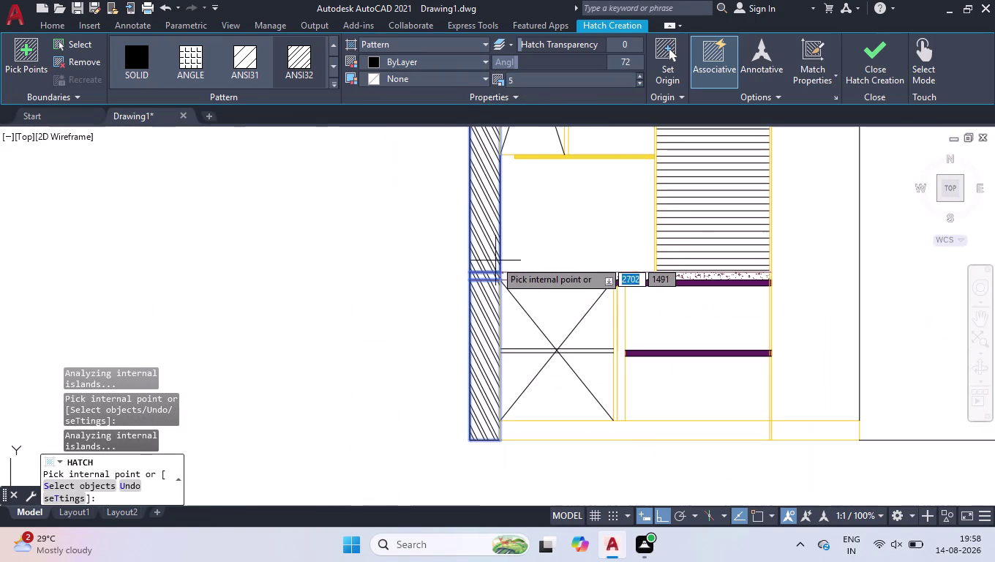
scroll(down, 3)
scroll(down, 3)
scroll(up, 3)
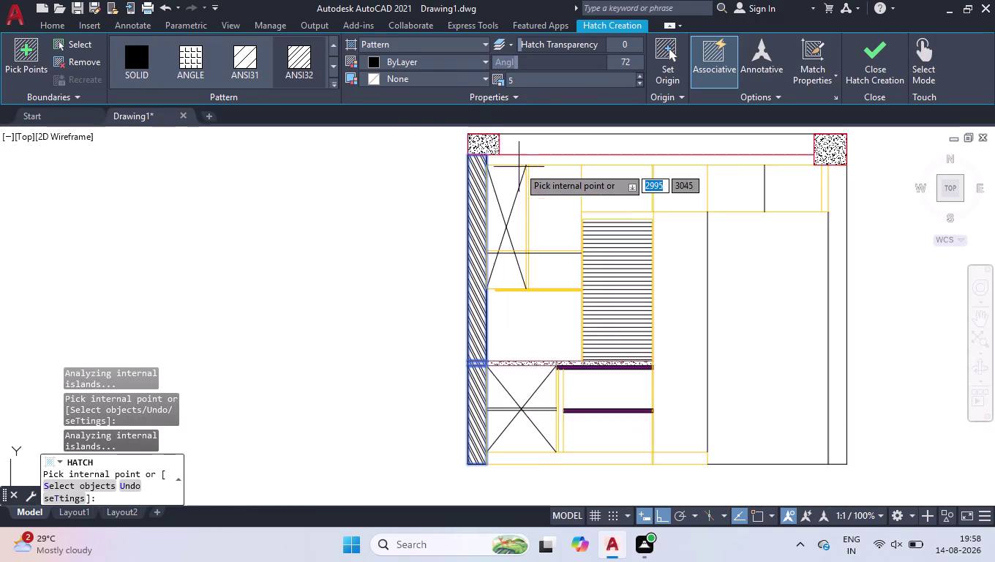
scroll(up, 3)
scroll(up, 3)
scroll(down, 3)
scroll(down, 3)
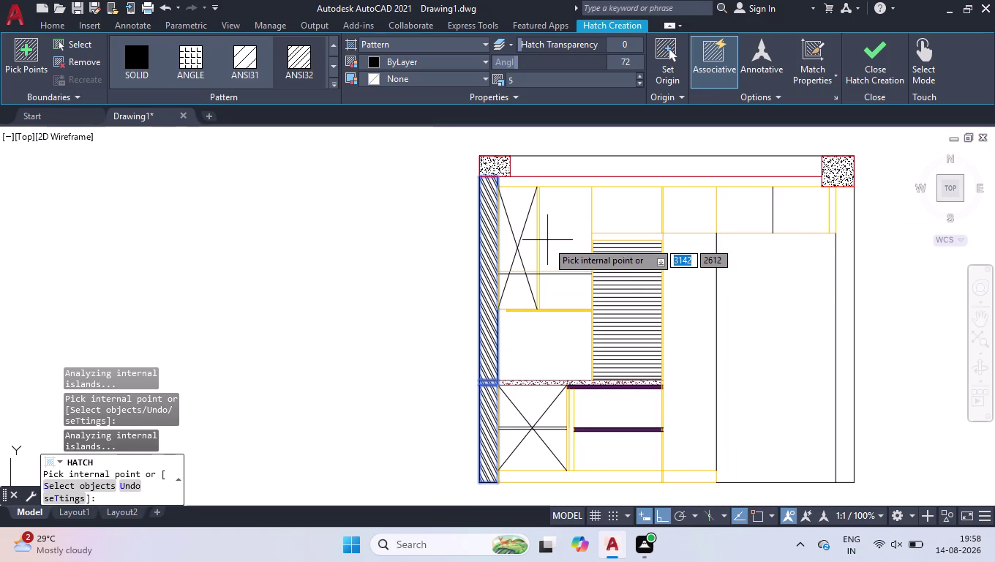
click(845, 255)
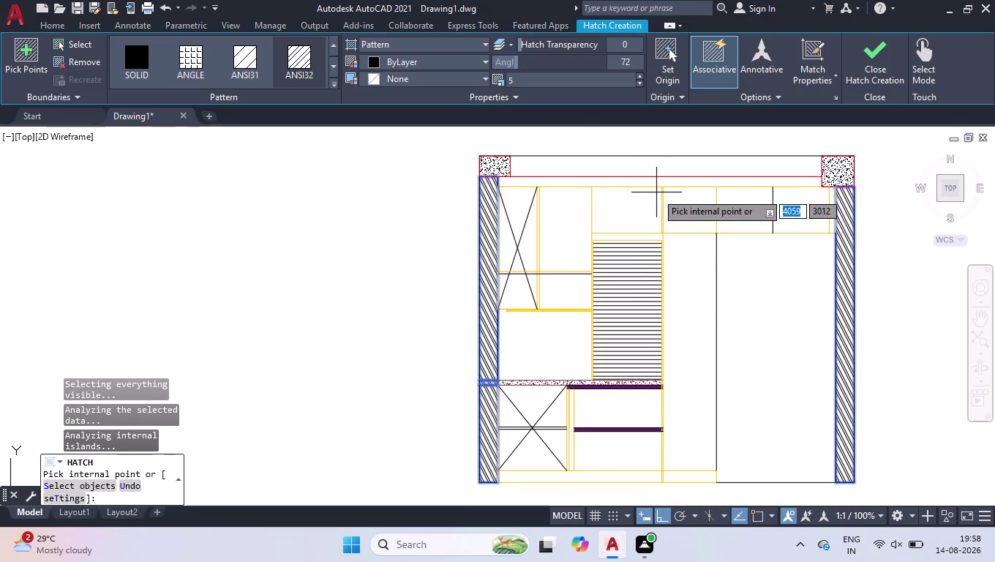
key(Return)
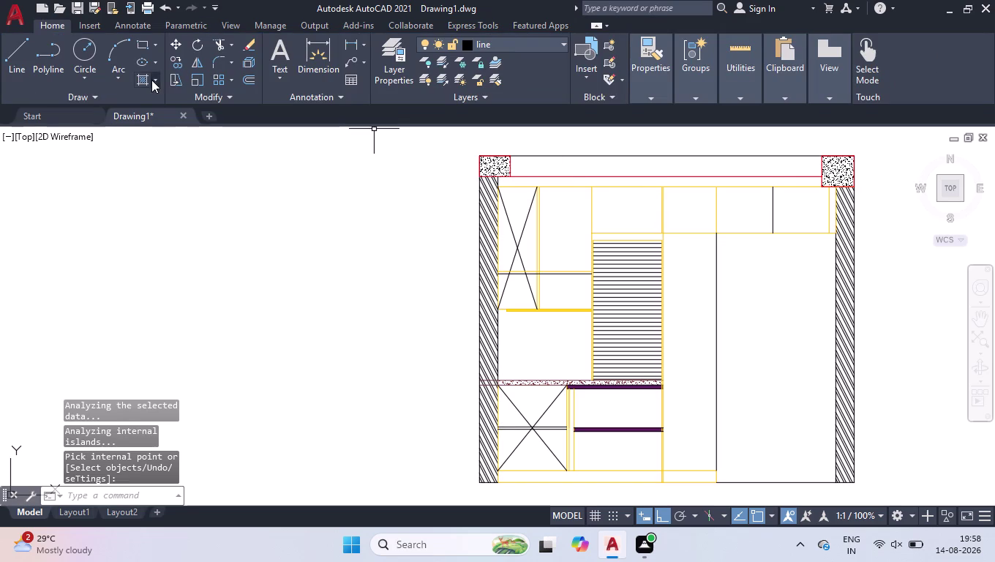
Start a new hatch with its angle set to 45 degrees.
click(147, 78)
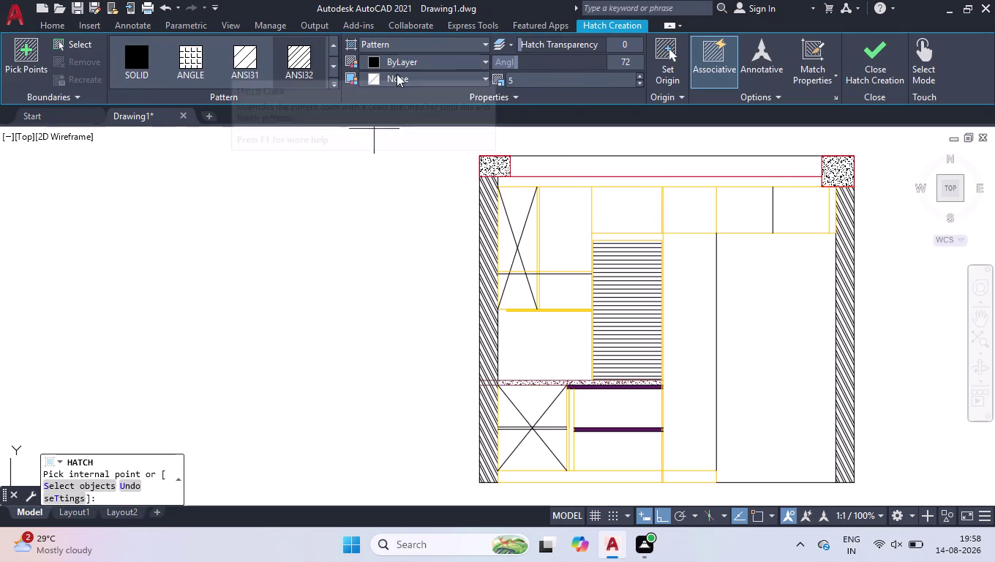
drag(565, 65, 552, 64)
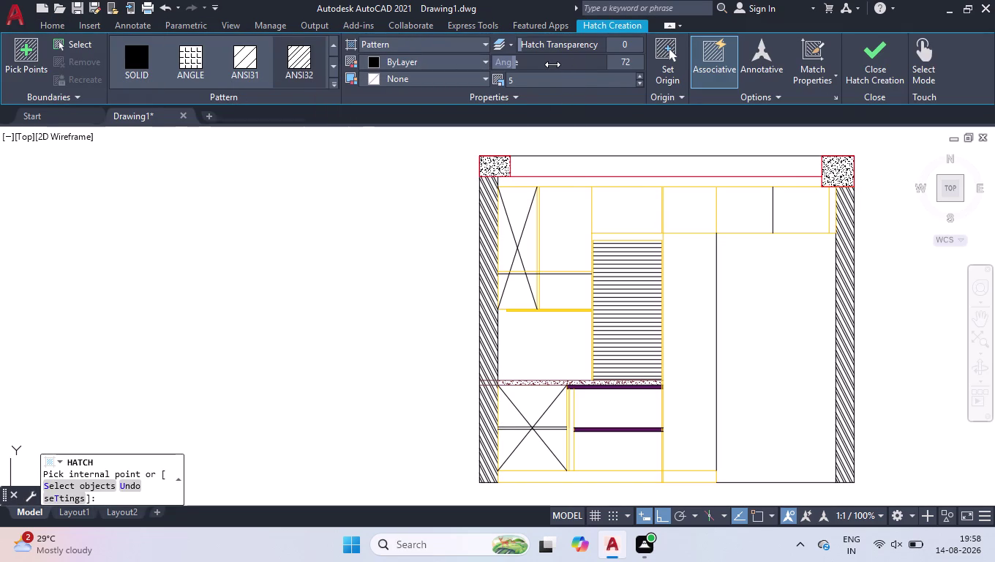
drag(553, 65, 551, 64)
click(551, 64)
text(45)
key(Return)
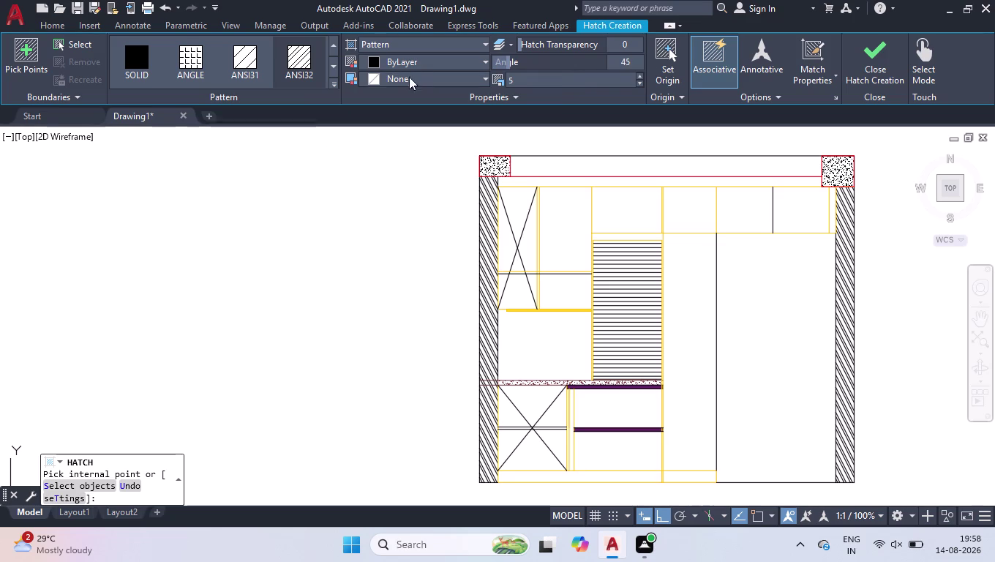
Hatch the top band, then repeat the hatch on the same band.
click(309, 68)
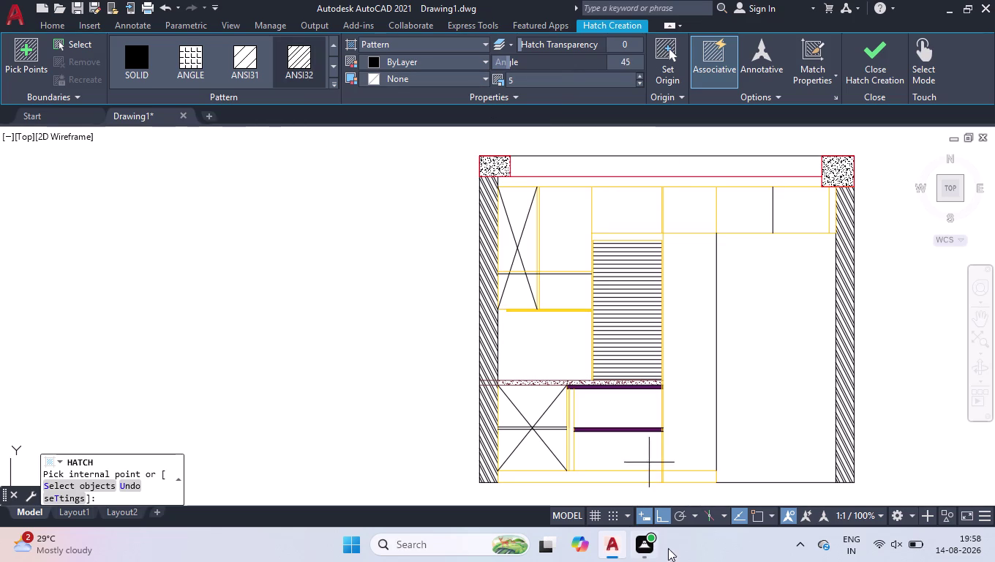
click(710, 164)
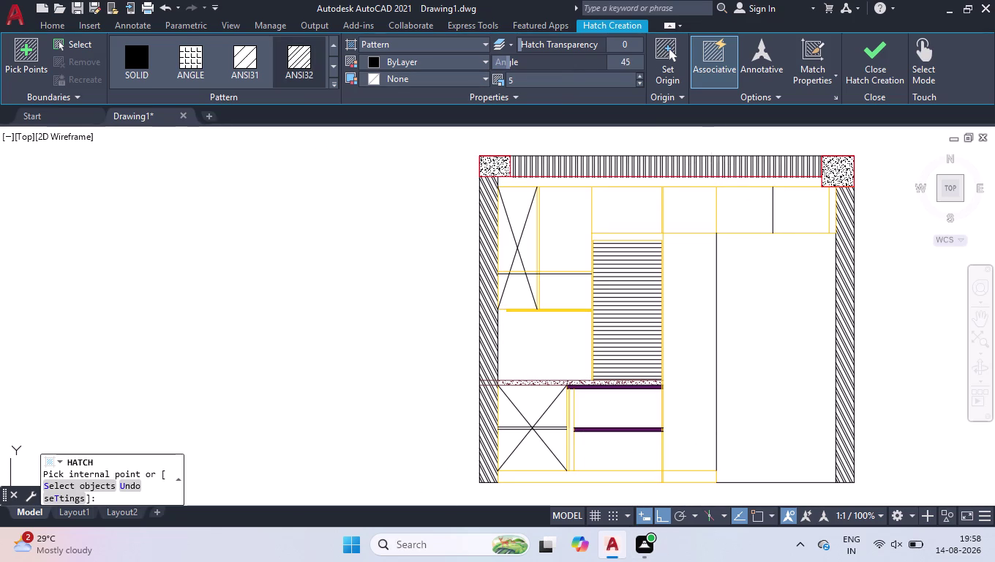
key(Return)
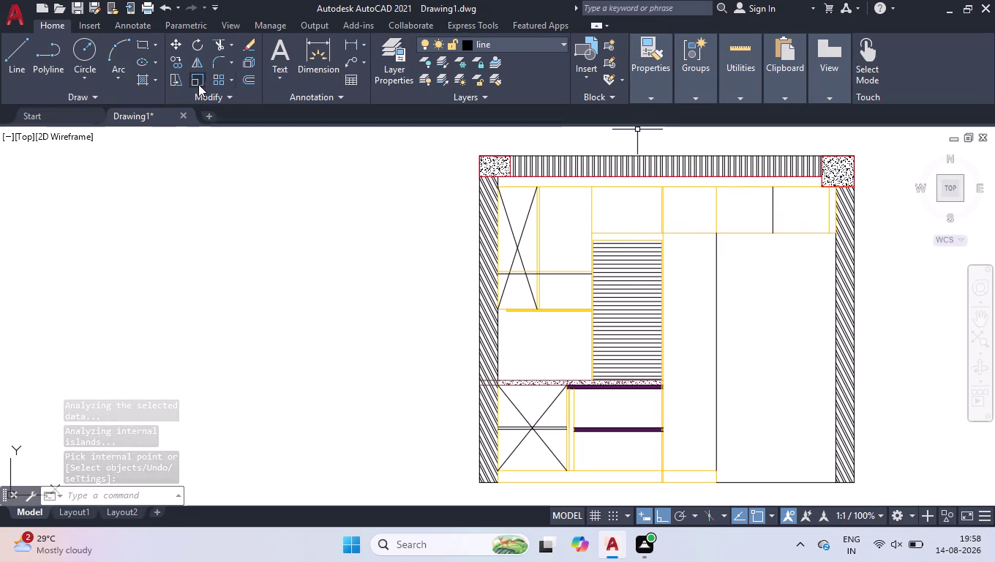
click(138, 79)
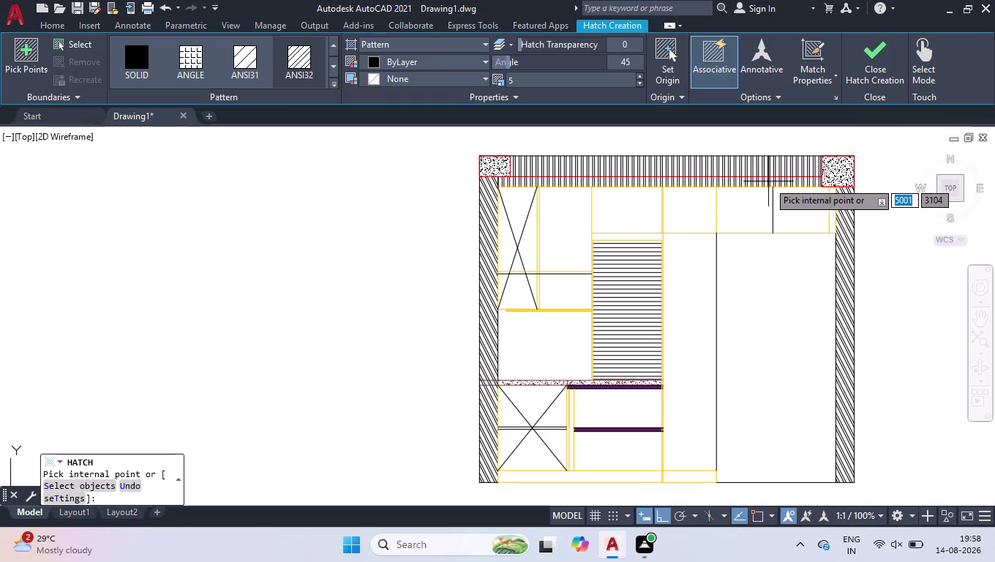
click(768, 182)
key(Return)
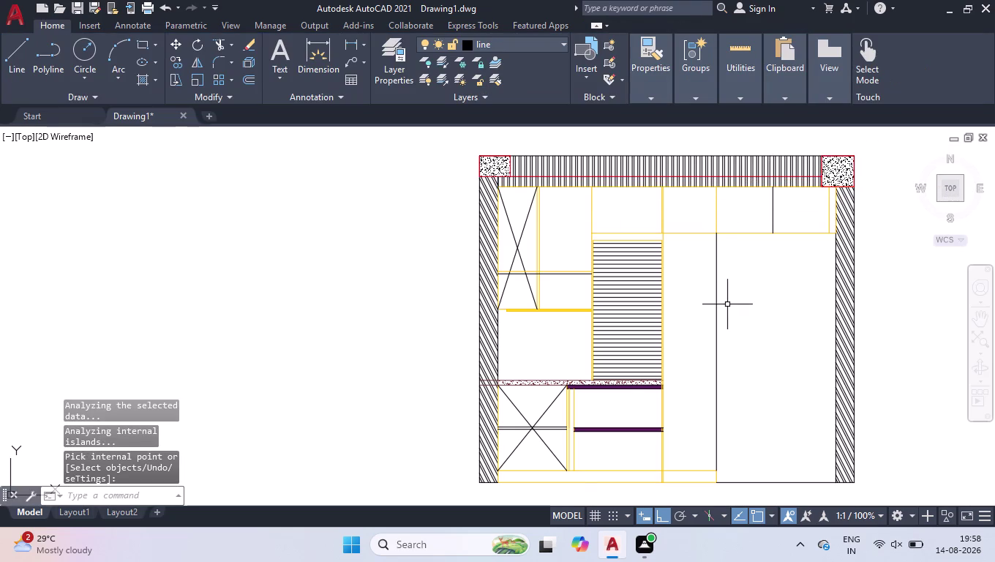
scroll(down, 3)
scroll(up, 3)
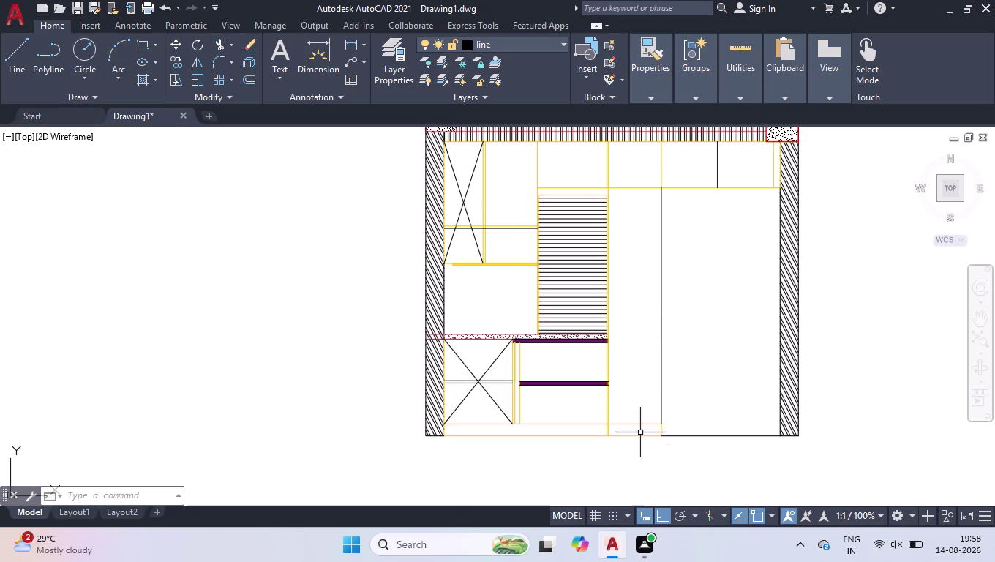
scroll(down, 3)
scroll(up, 3)
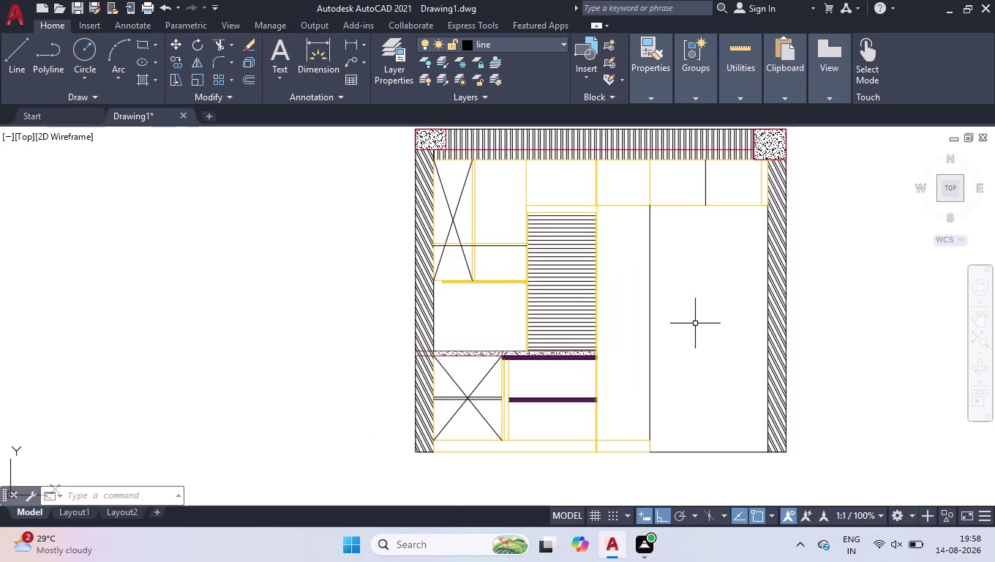